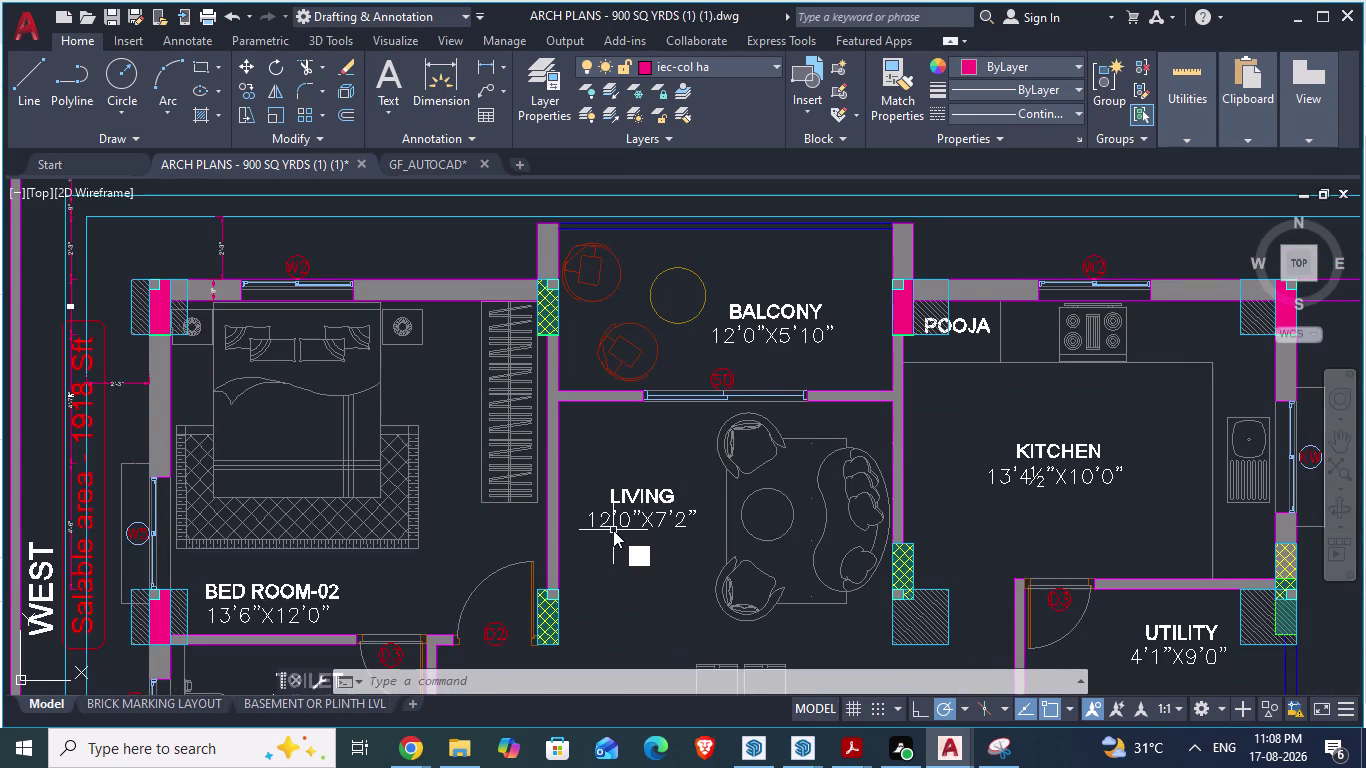
Start an aligned dimension with the DA alias.
text(a)
key(Return)
Measure the balcony wall as 0'-4 1/2" and cancel the dimension unplaced.
scroll(up, 3)
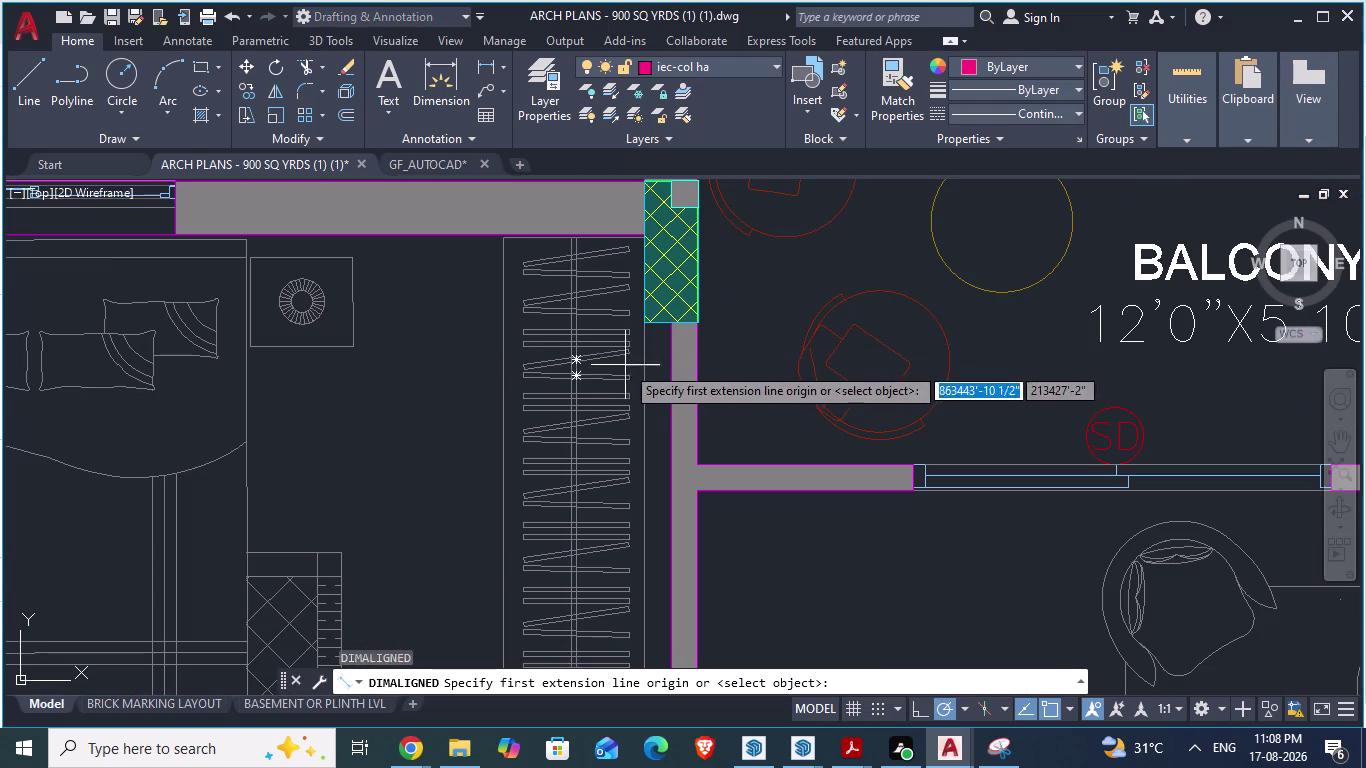
click(673, 382)
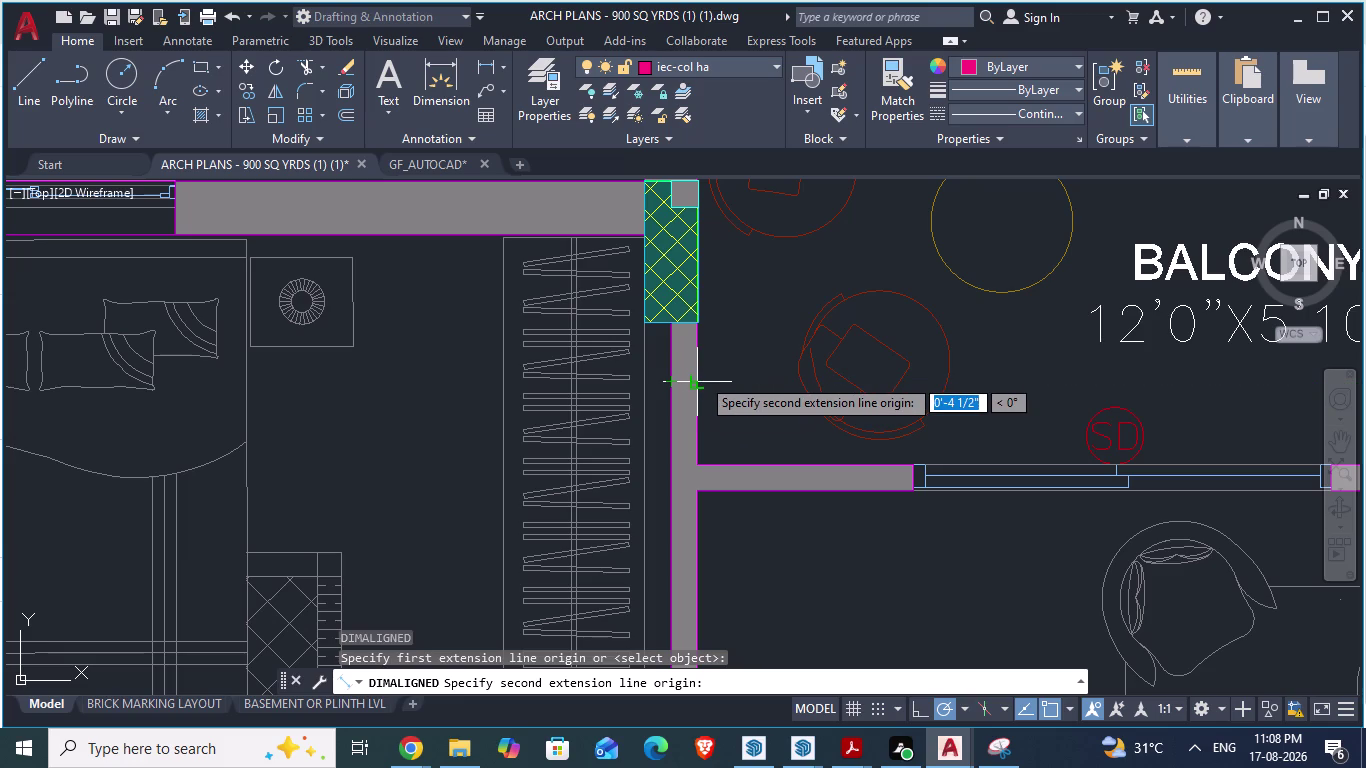
scroll(up, 3)
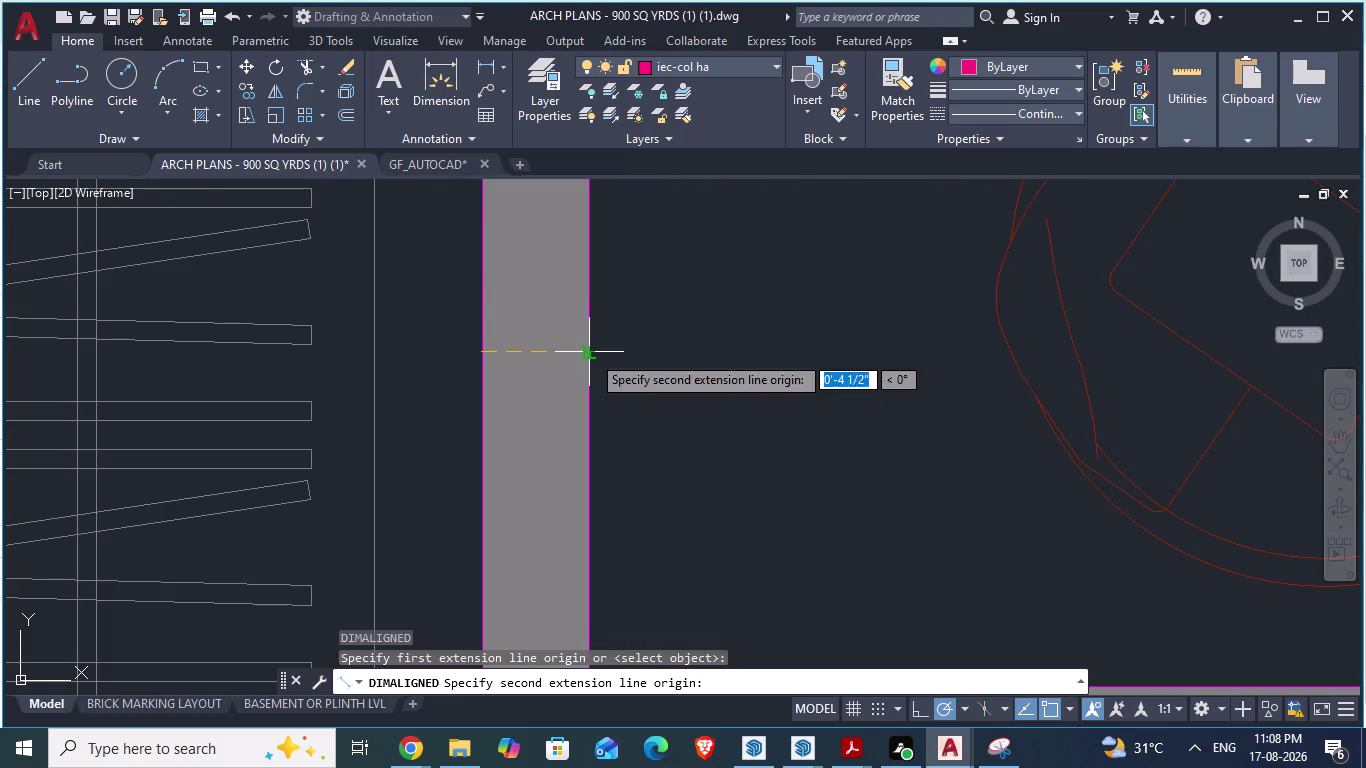
key(Escape)
Zoom out and switch to the GF_AUTOCAD drawing.
scroll(down, 3)
scroll(down, 3)
scroll(down, 3)
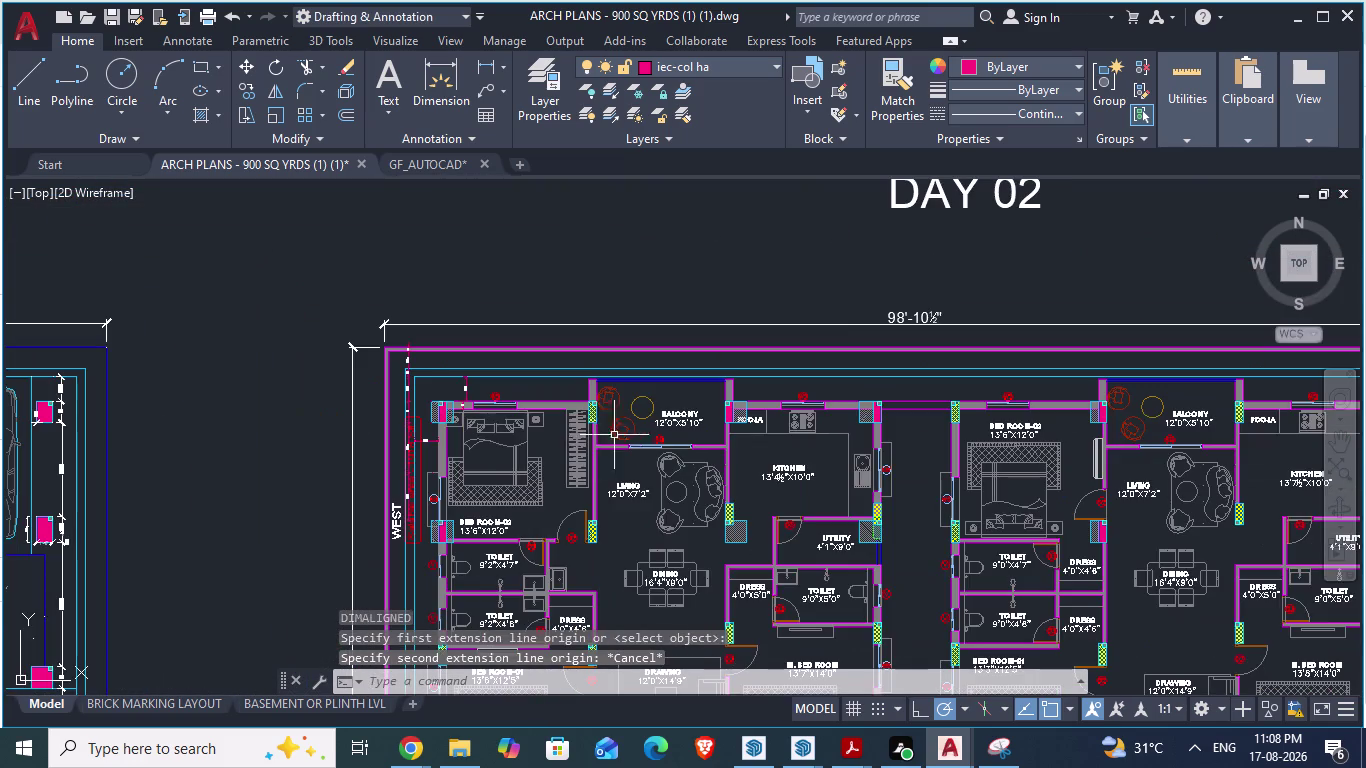
scroll(up, 3)
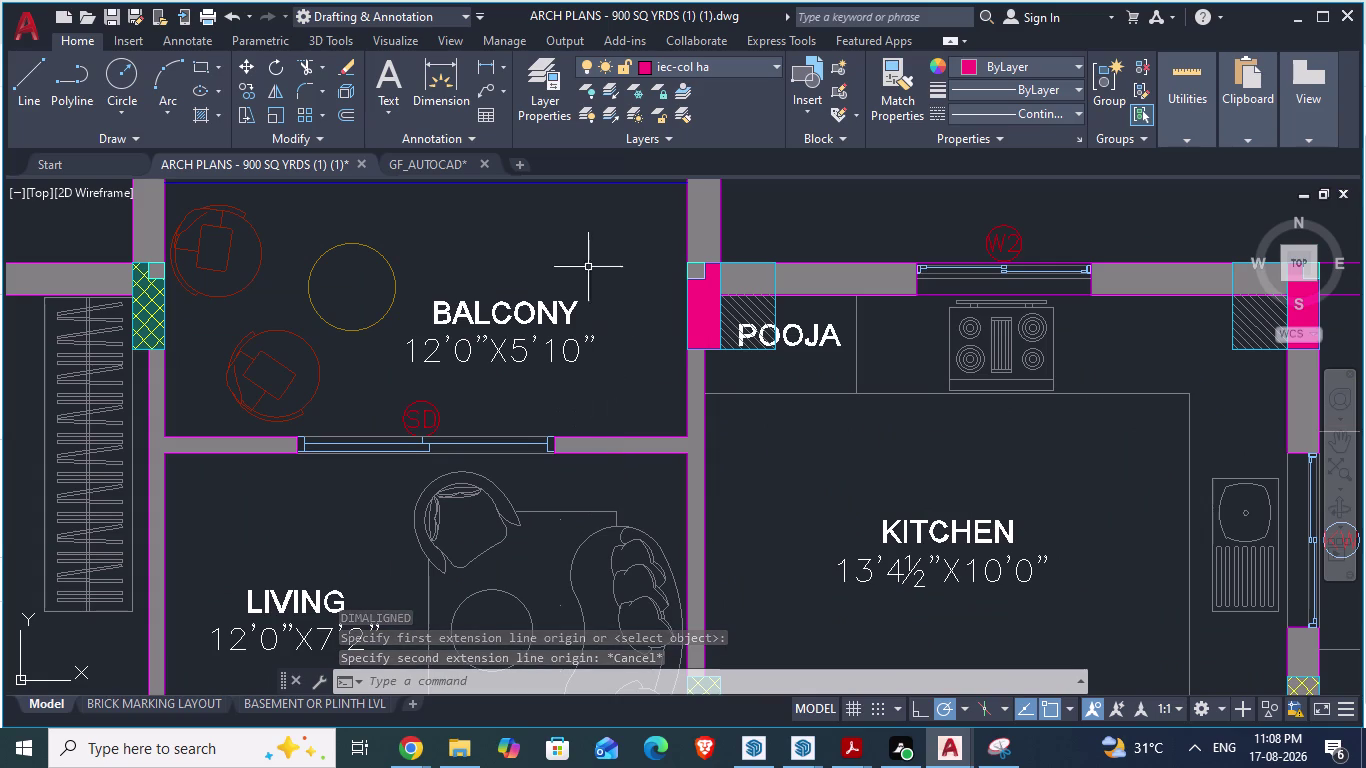
click(424, 160)
Bring up the GF_AUTOCAD drawing and zoom in on the columns.
click(427, 162)
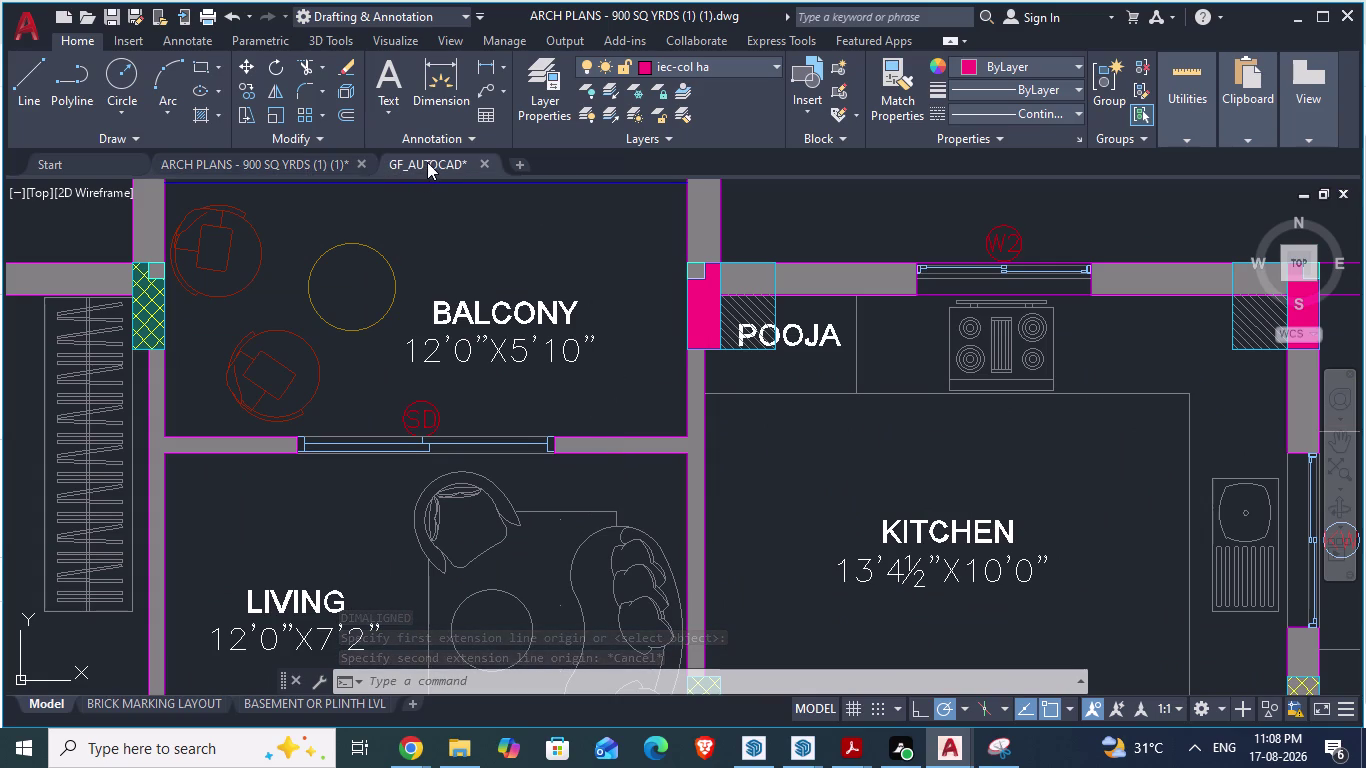
scroll(up, 3)
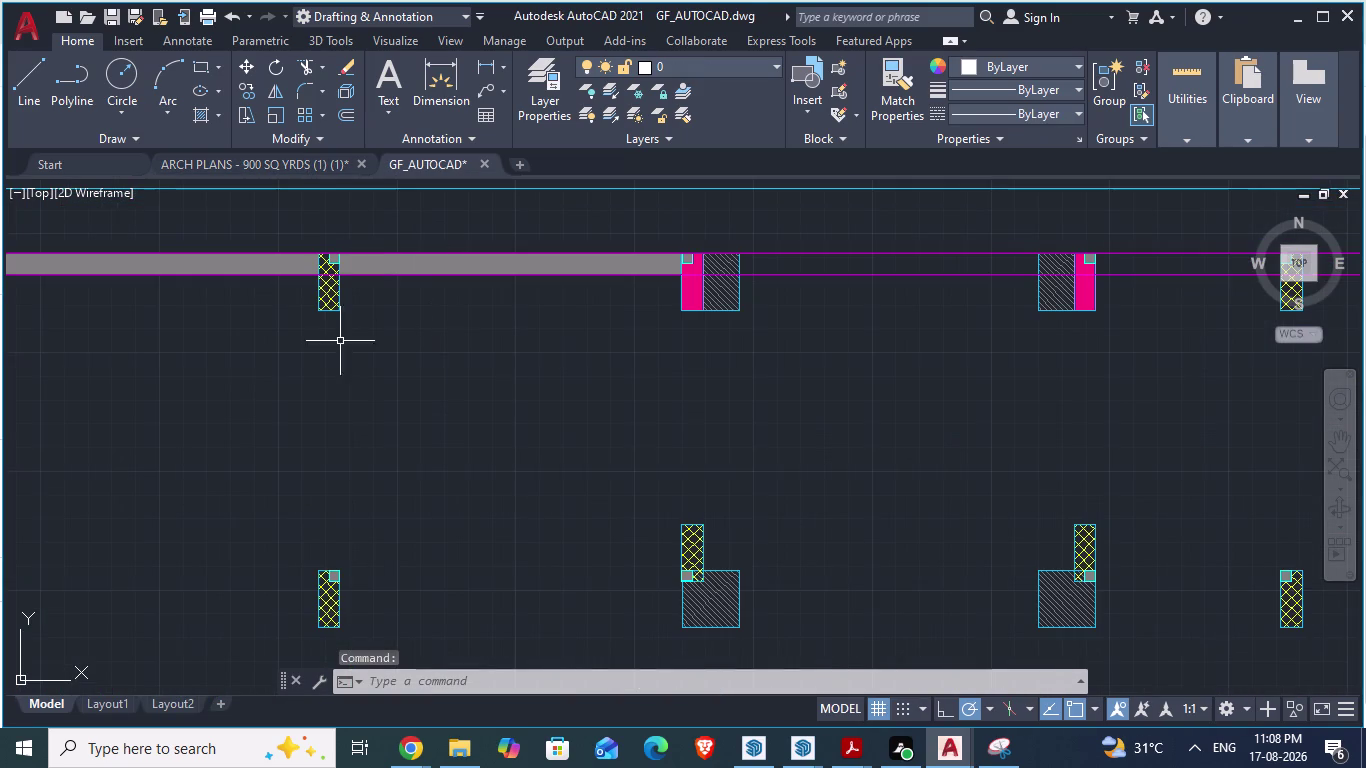
scroll(up, 3)
scroll(up, 3)
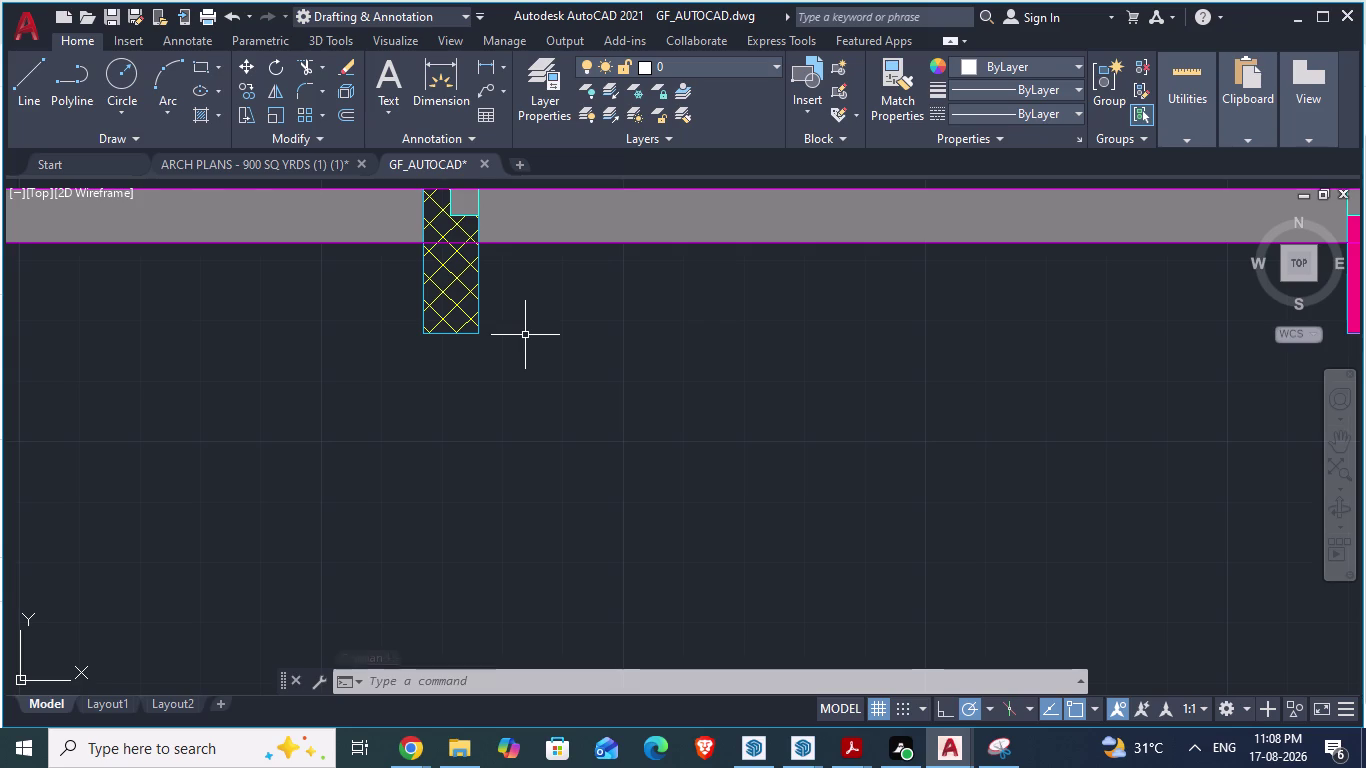
Draw vertical construction lines at a column edge and 4.5" from it.
text(xl)
key(Return)
key(v)
key(Return)
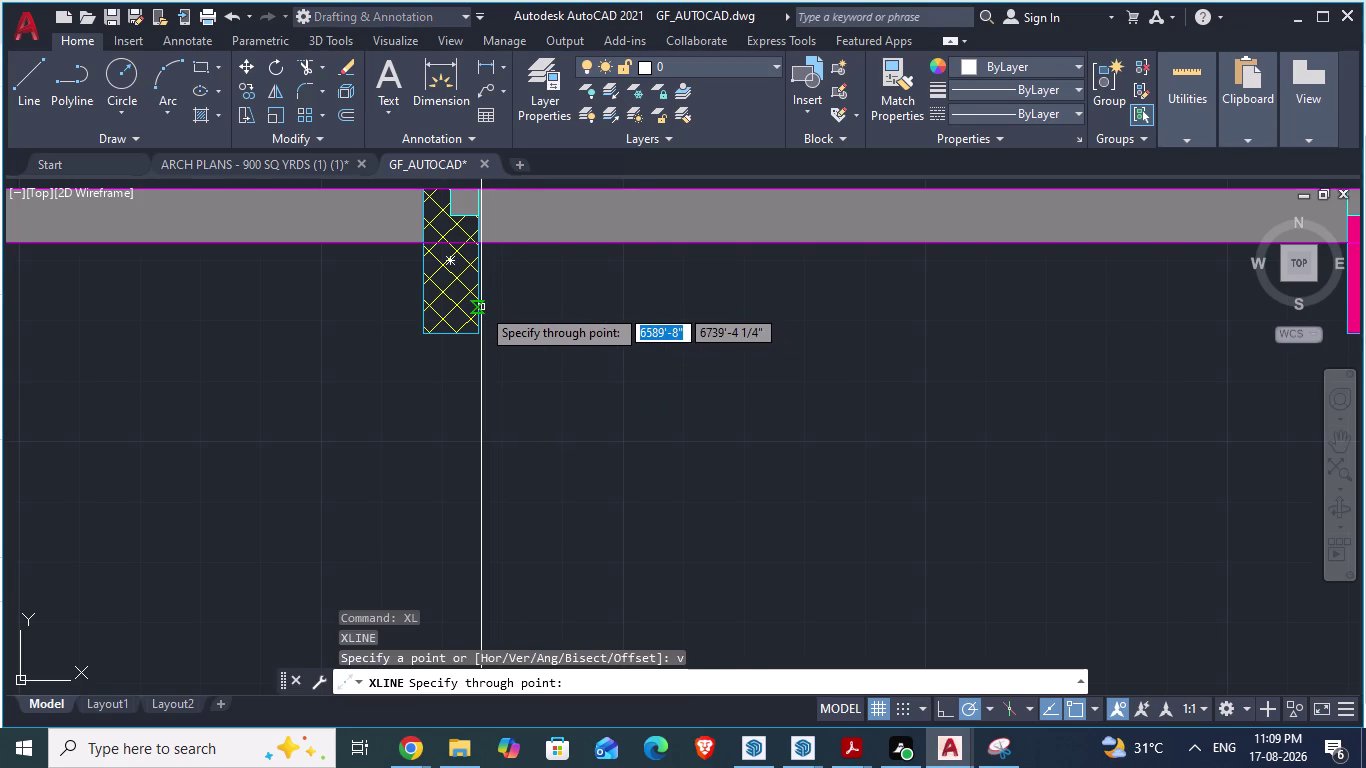
scroll(up, 3)
click(476, 362)
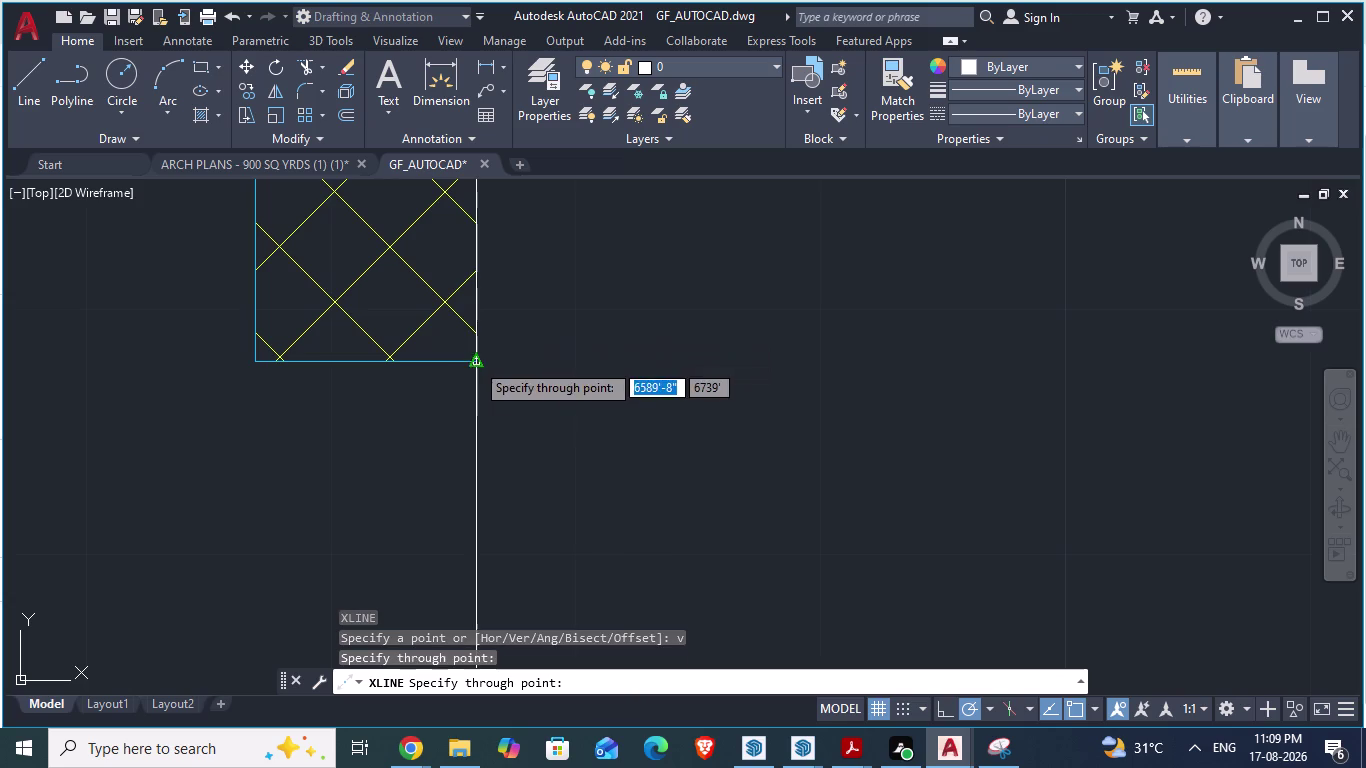
scroll(down, 3)
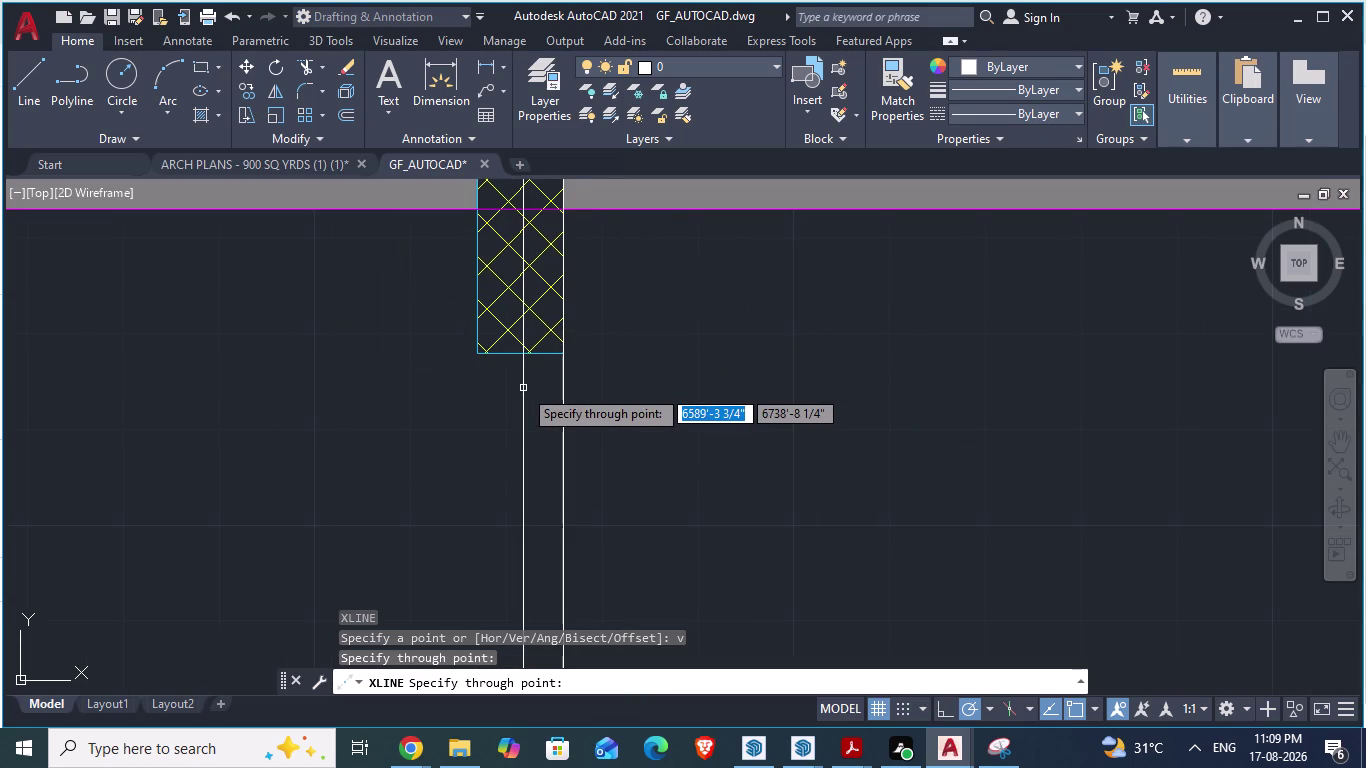
text(4)
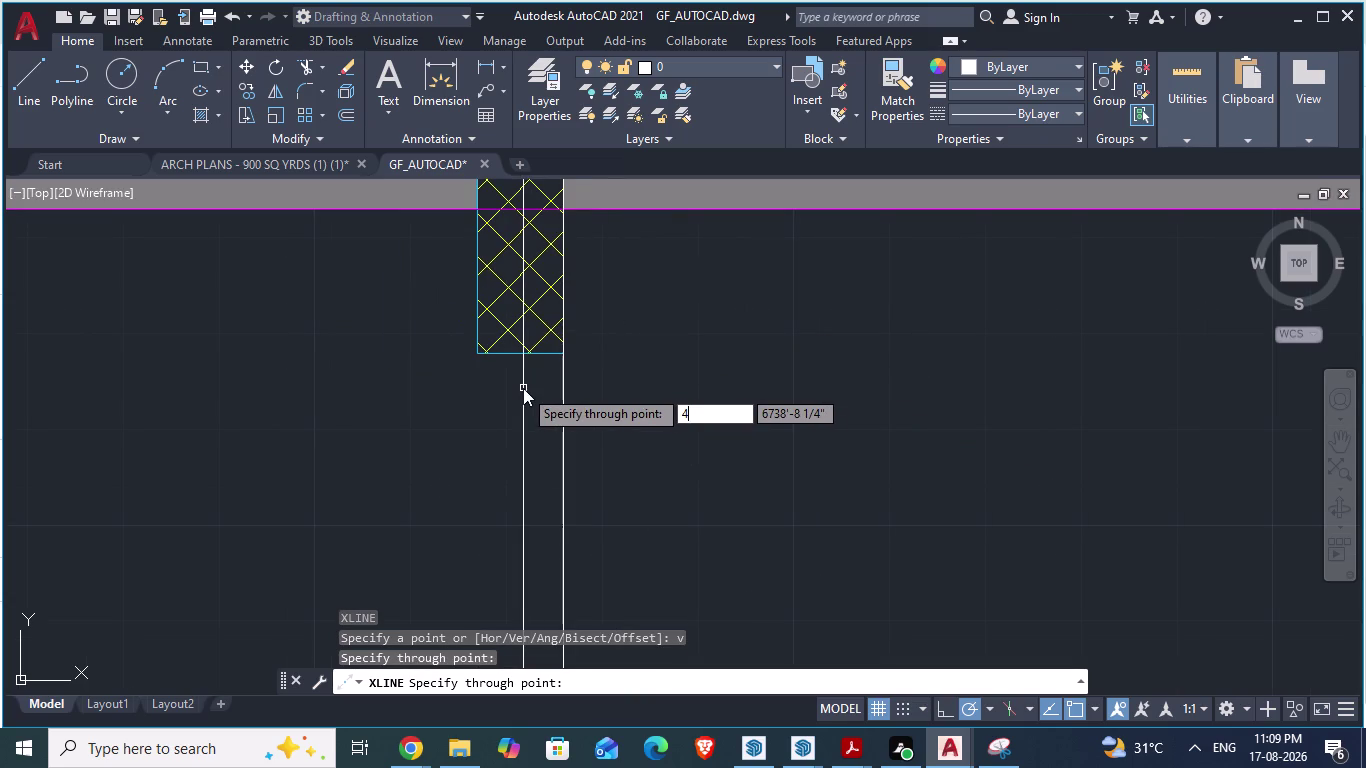
text(.5")
key(Return)
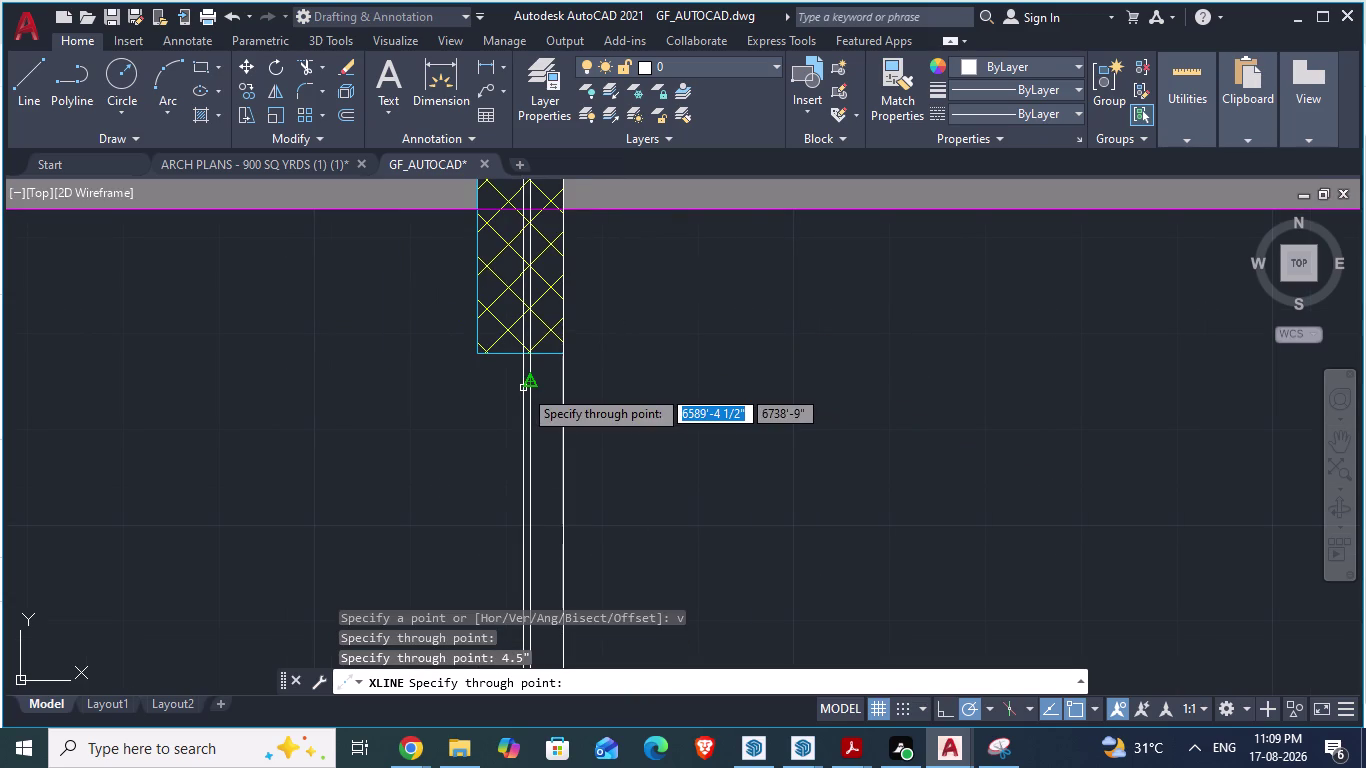
Add vertical lines at the next column edges, one offset 4.5".
scroll(down, 3)
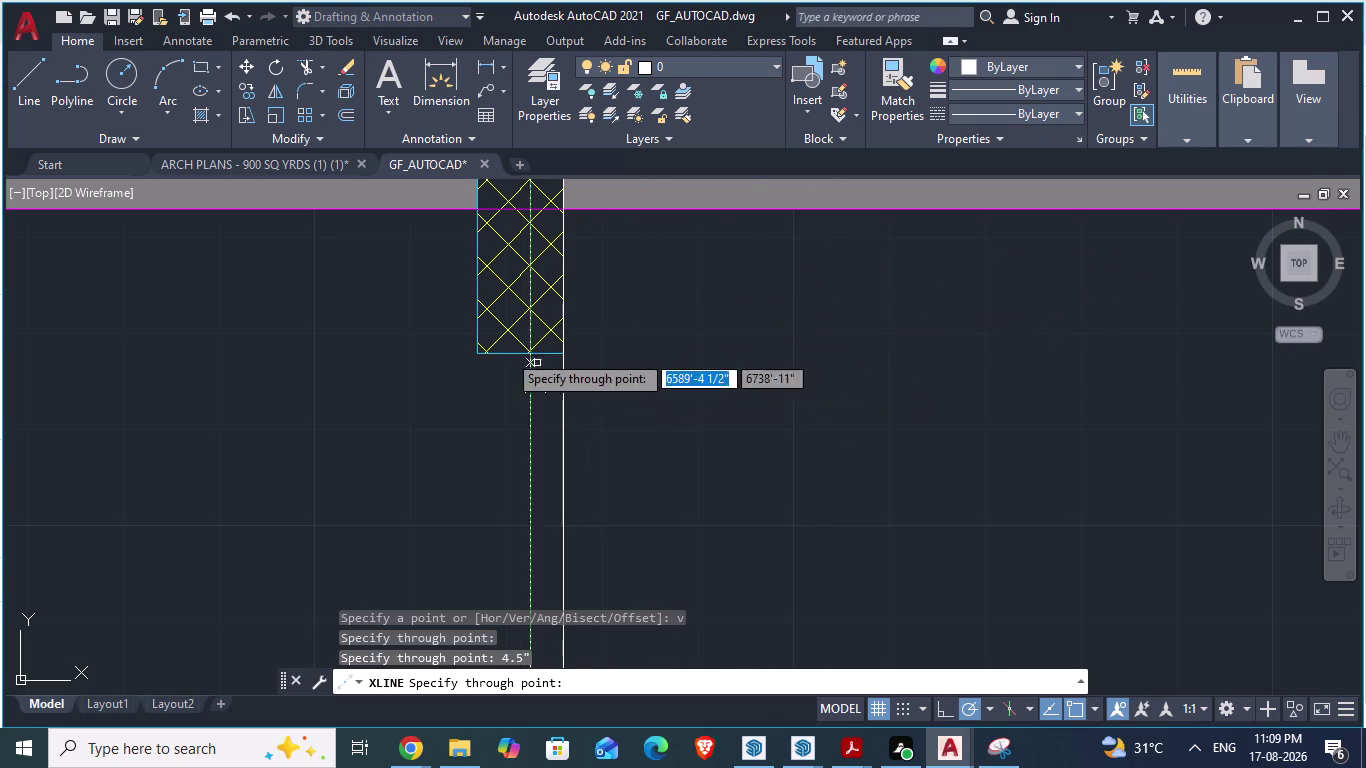
scroll(down, 3)
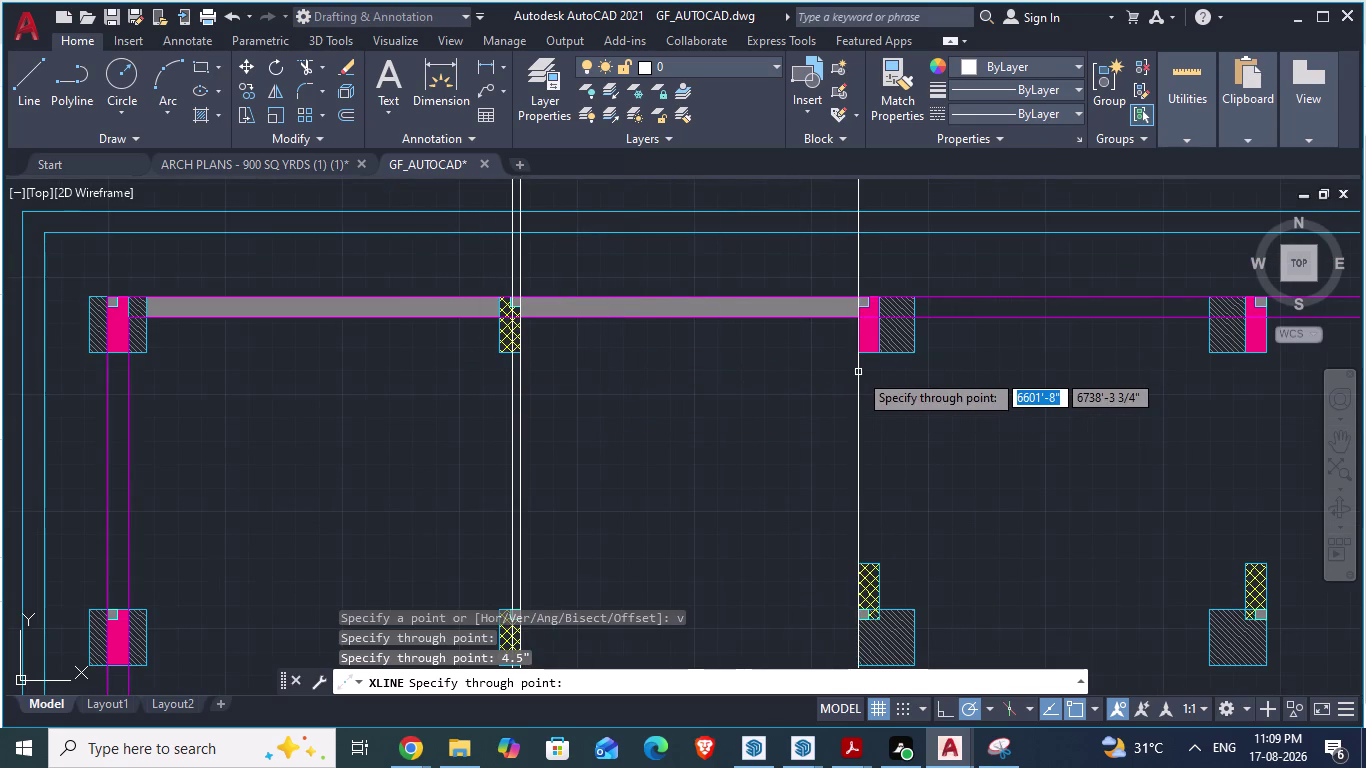
scroll(up, 3)
click(847, 287)
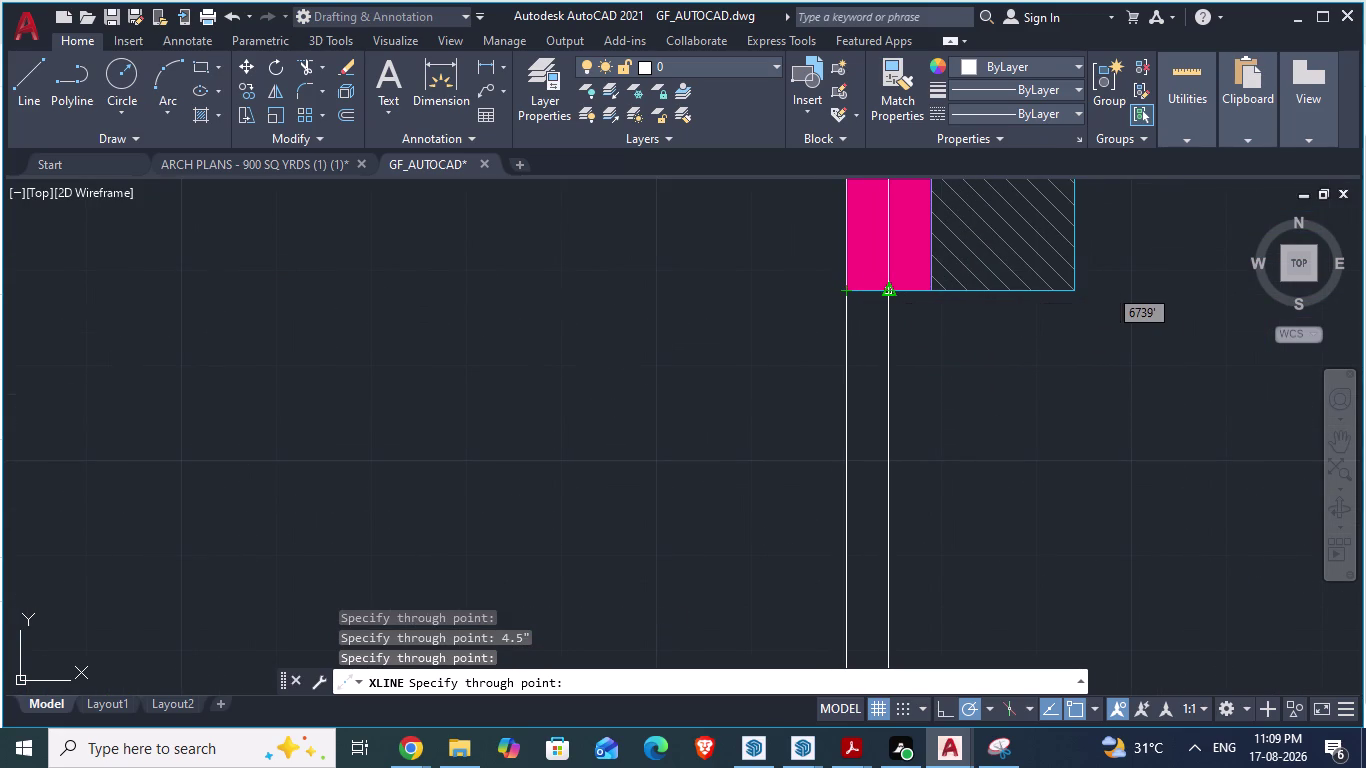
text(4.5")
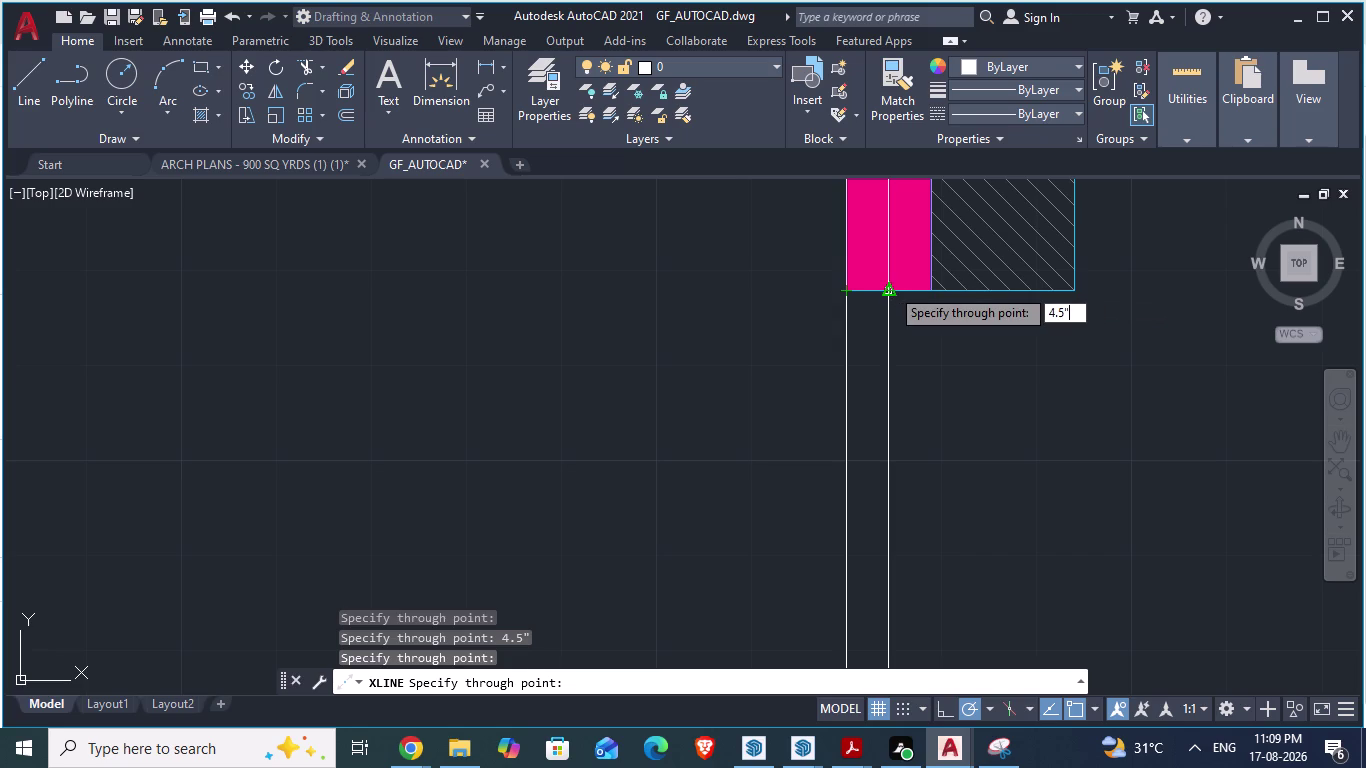
key(Return)
click(890, 287)
Finish the construction lines and switch to the architectural plan.
scroll(down, 3)
scroll(down, 3)
scroll(down, 3)
scroll(up, 3)
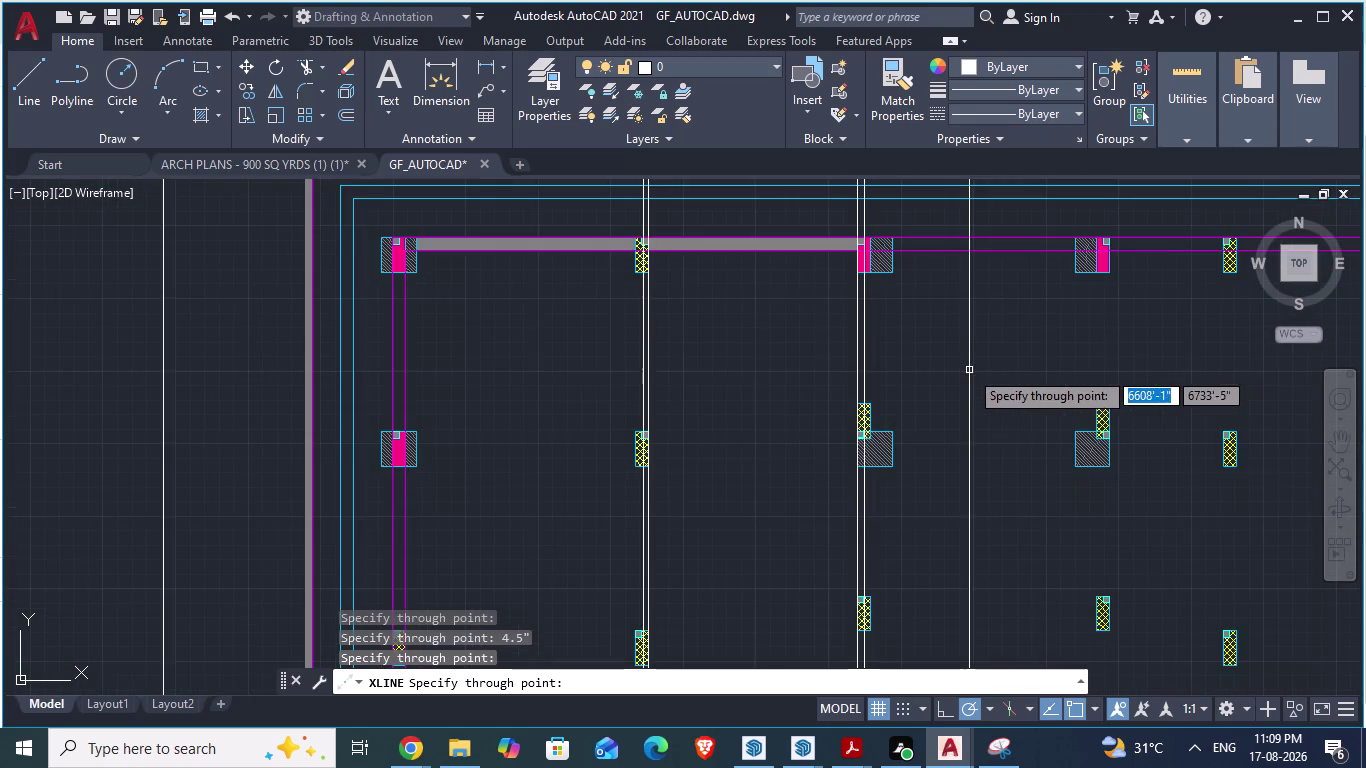
key(space)
scroll(up, 3)
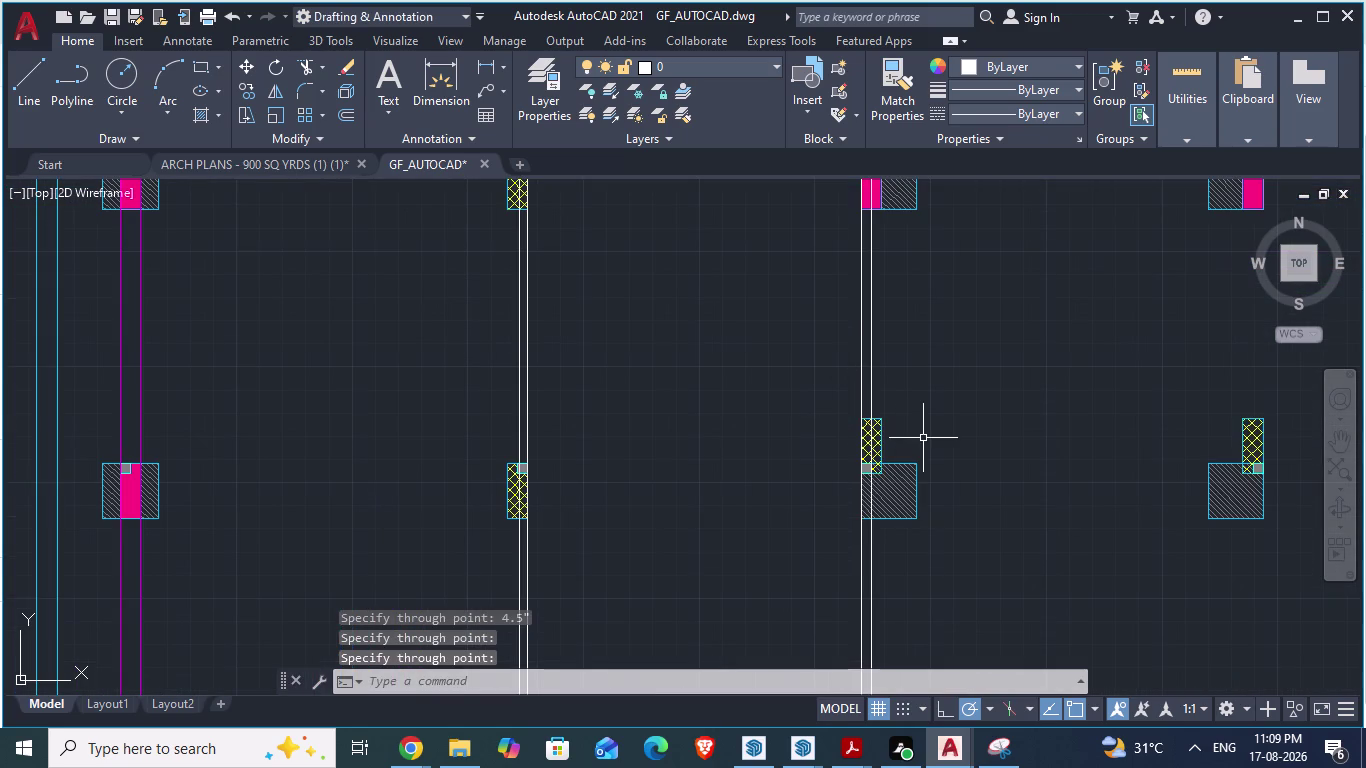
click(336, 160)
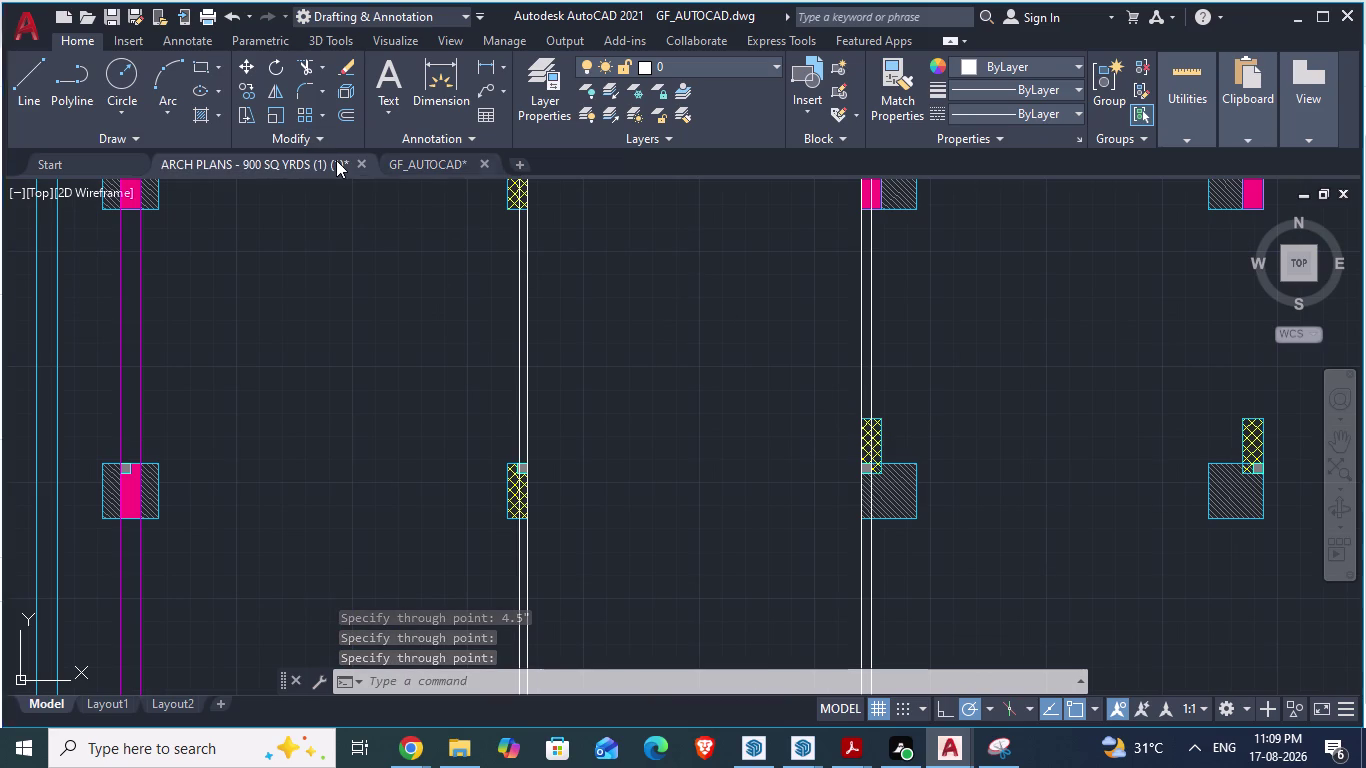
click(460, 168)
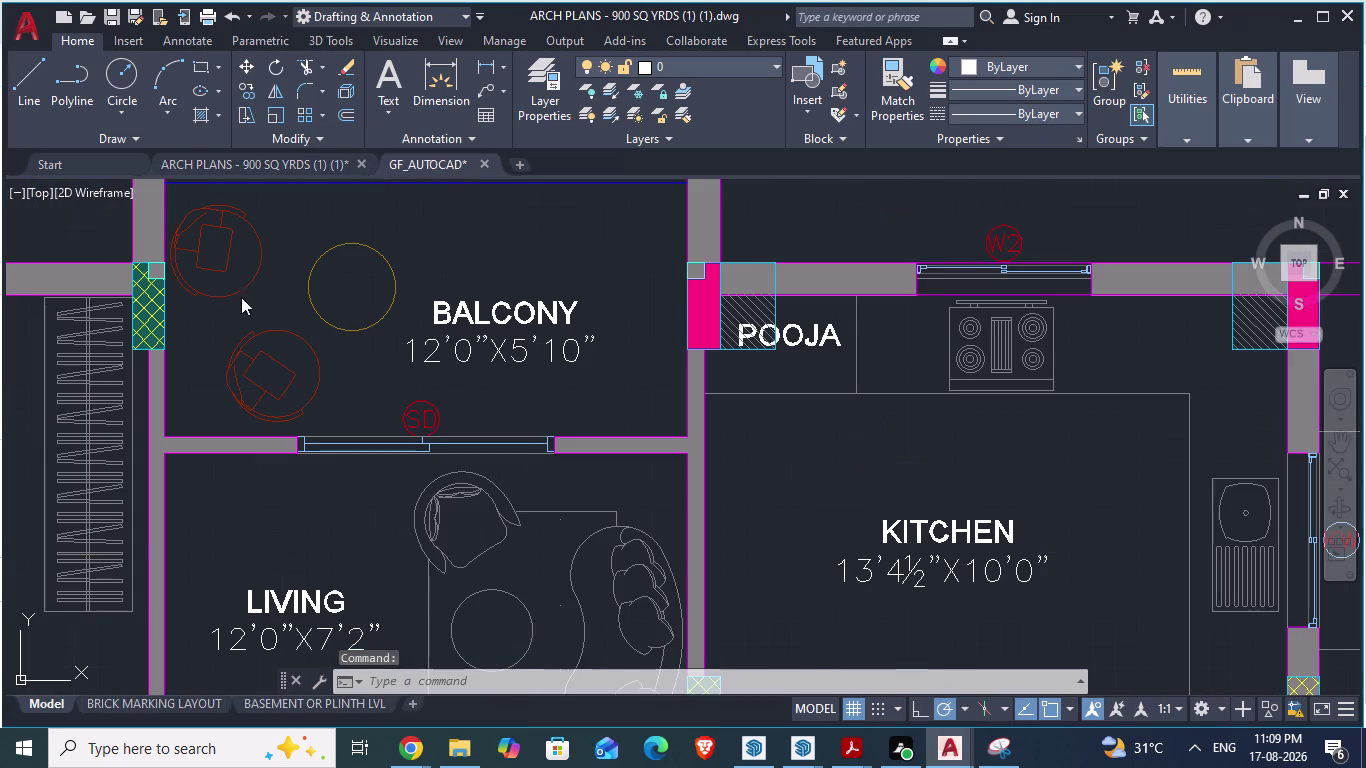
Switch to ARCH PLANS and zoom into the kitchen and bedroom area.
scroll(down, 3)
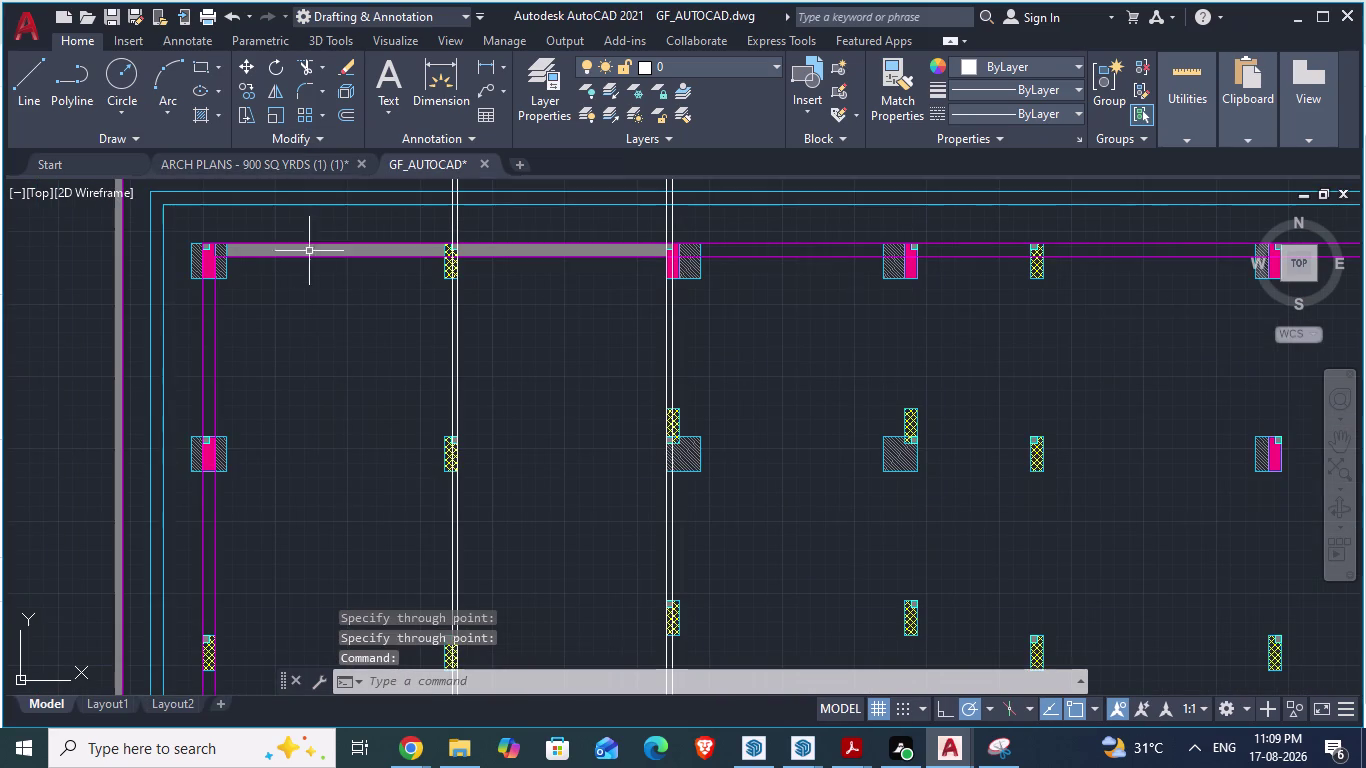
click(287, 169)
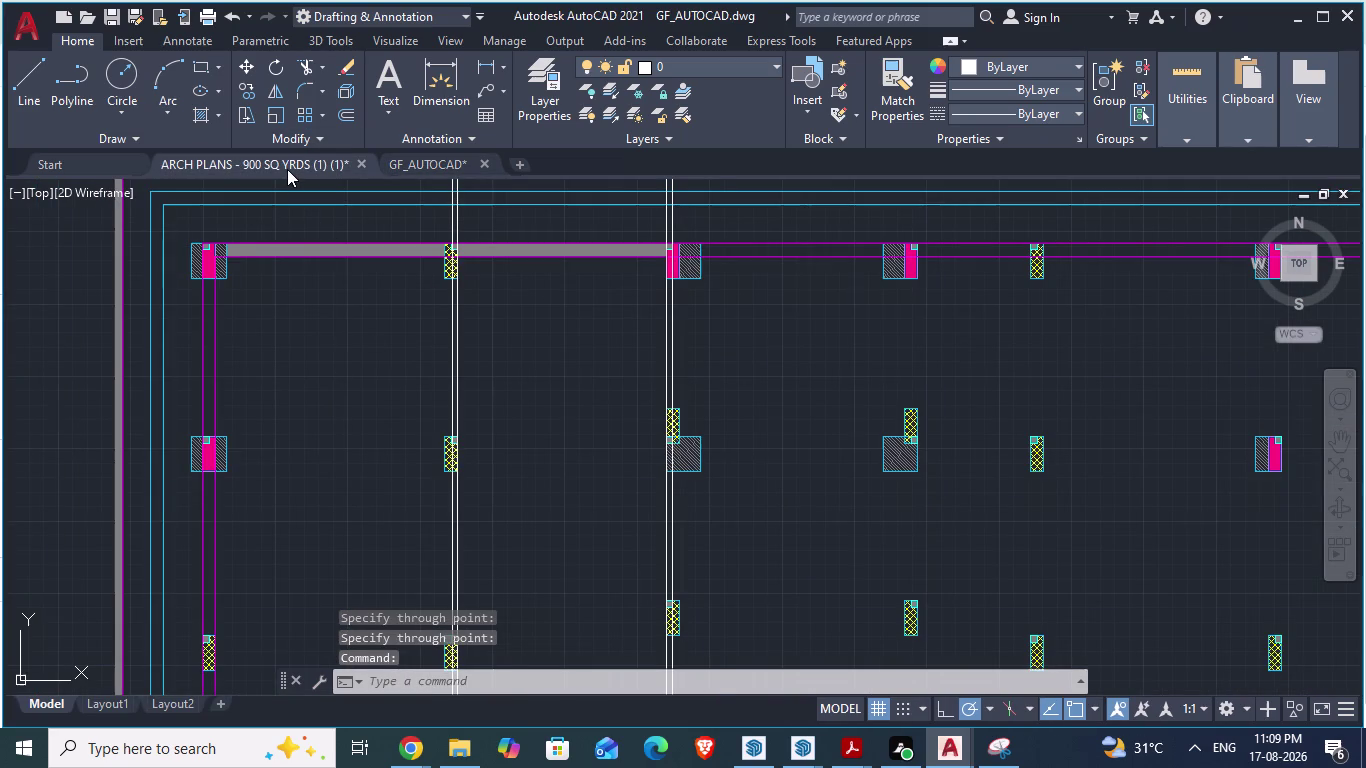
scroll(down, 3)
scroll(down, 3)
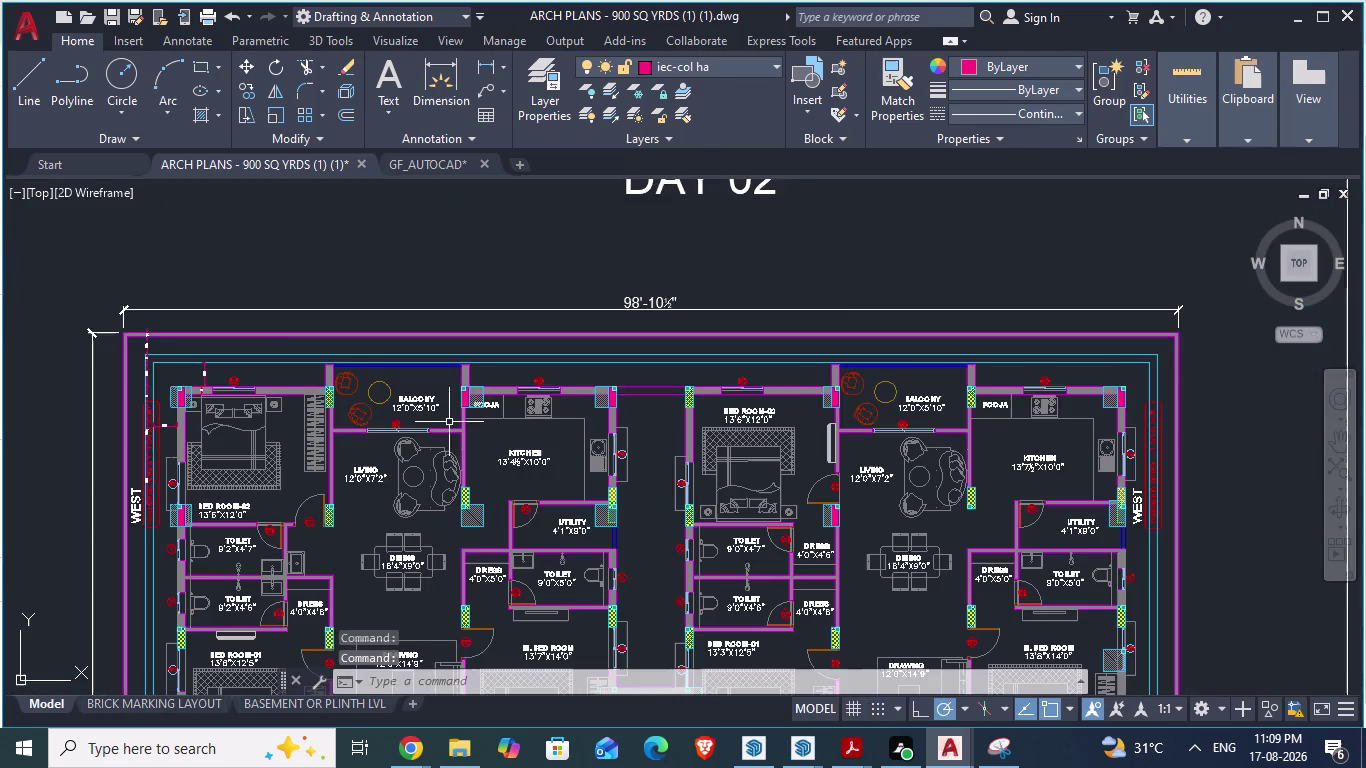
scroll(down, 3)
scroll(up, 3)
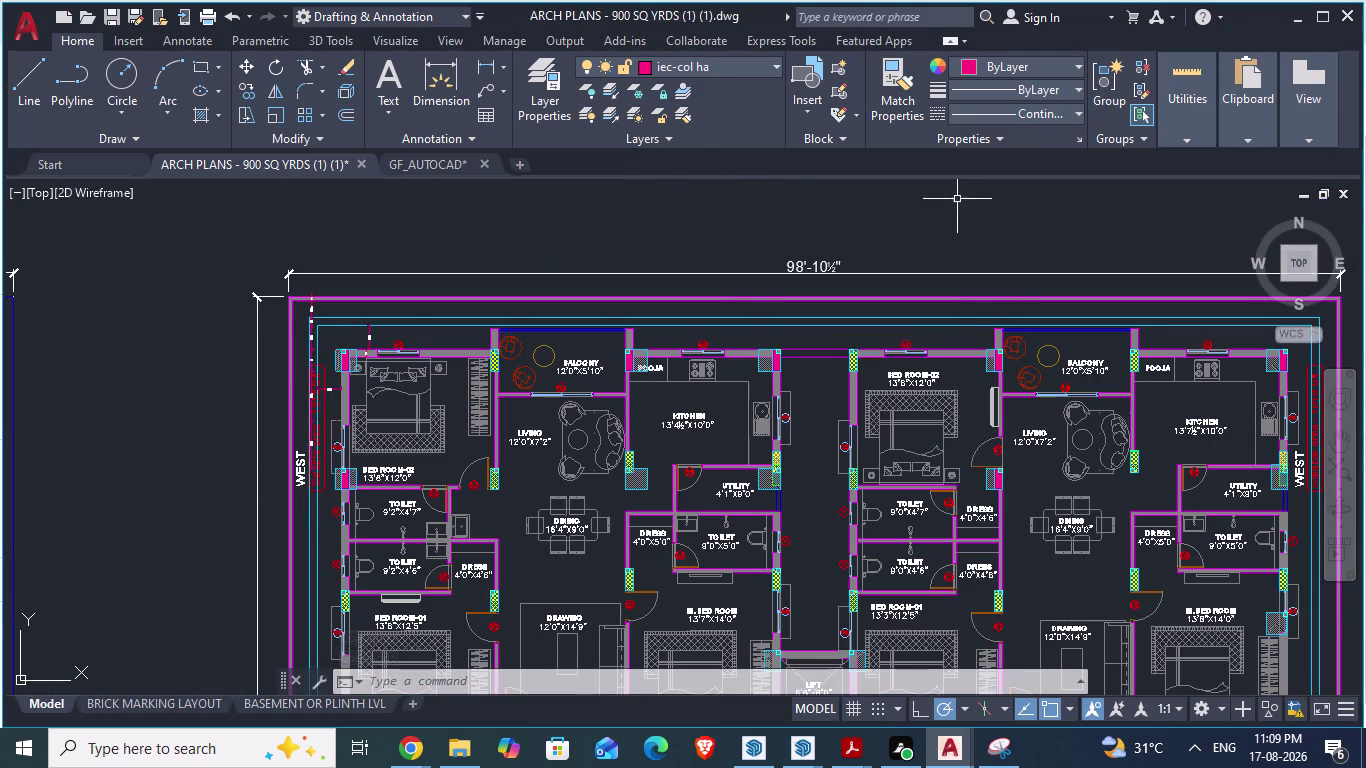
scroll(up, 3)
scroll(down, 3)
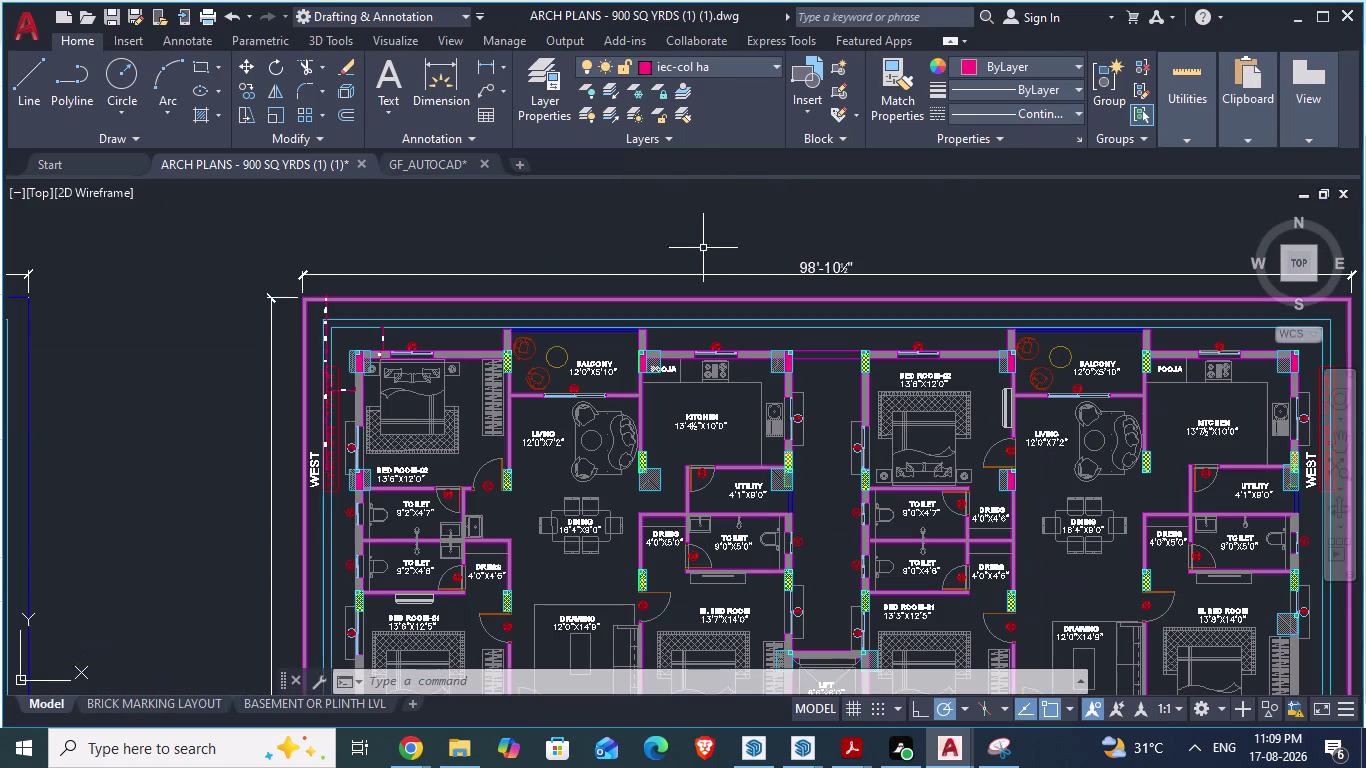
scroll(up, 3)
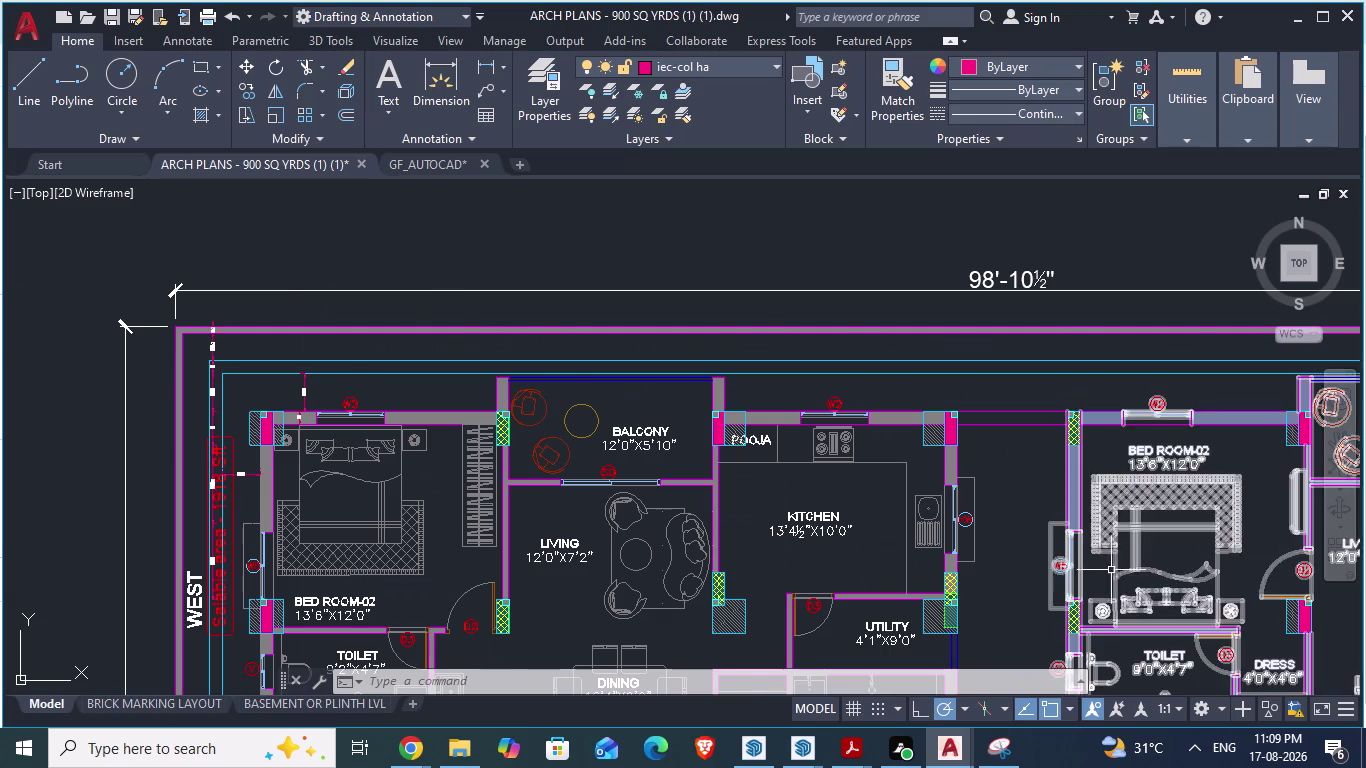
Continue inspecting the column positions, then return to GF_AUTOCAD.
scroll(up, 3)
scroll(up, 3)
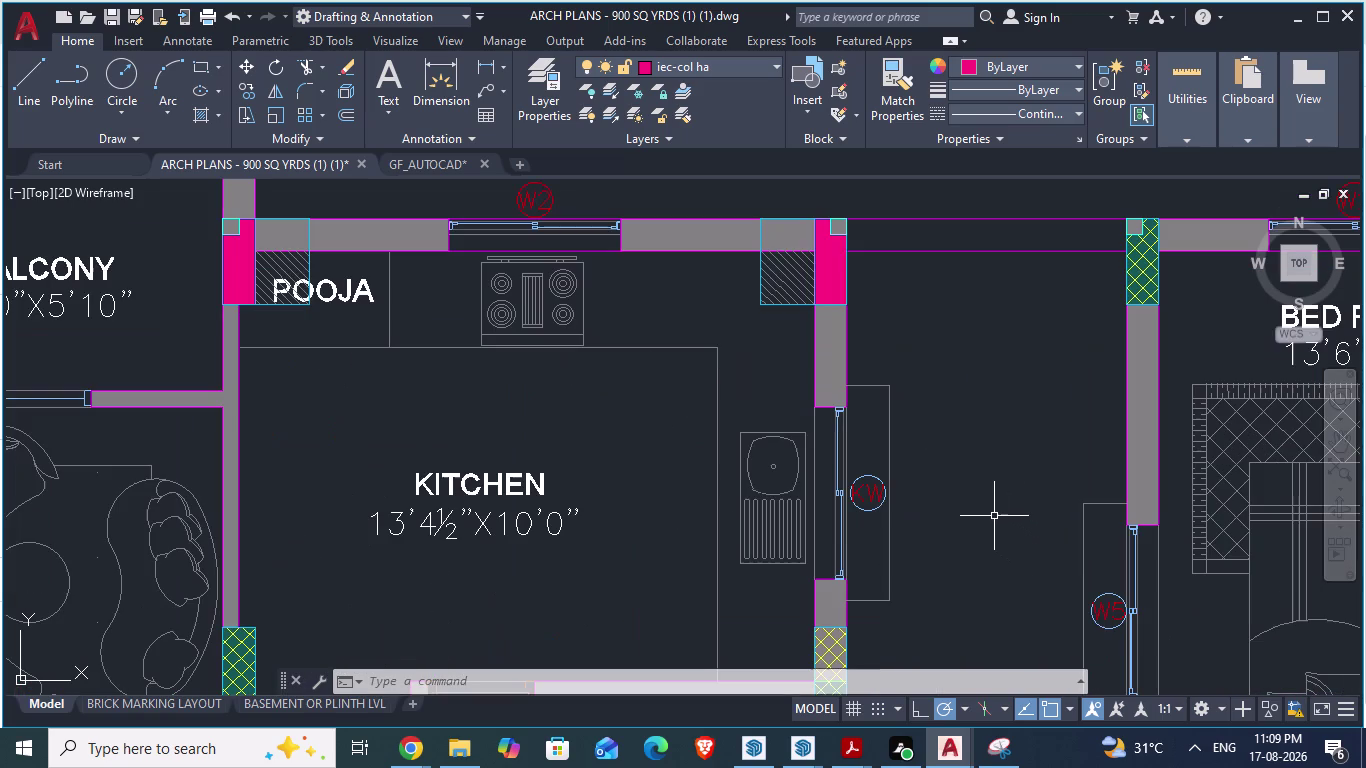
scroll(down, 3)
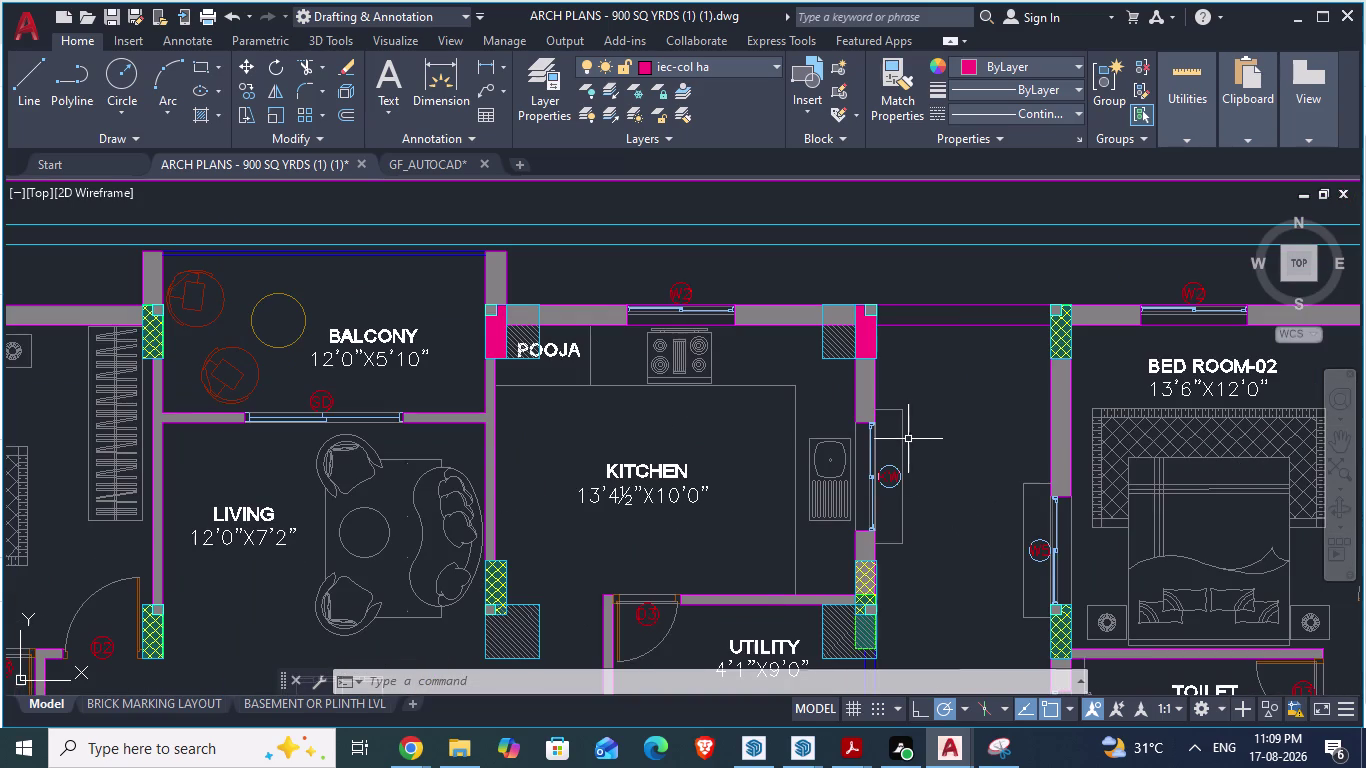
scroll(down, 3)
scroll(up, 3)
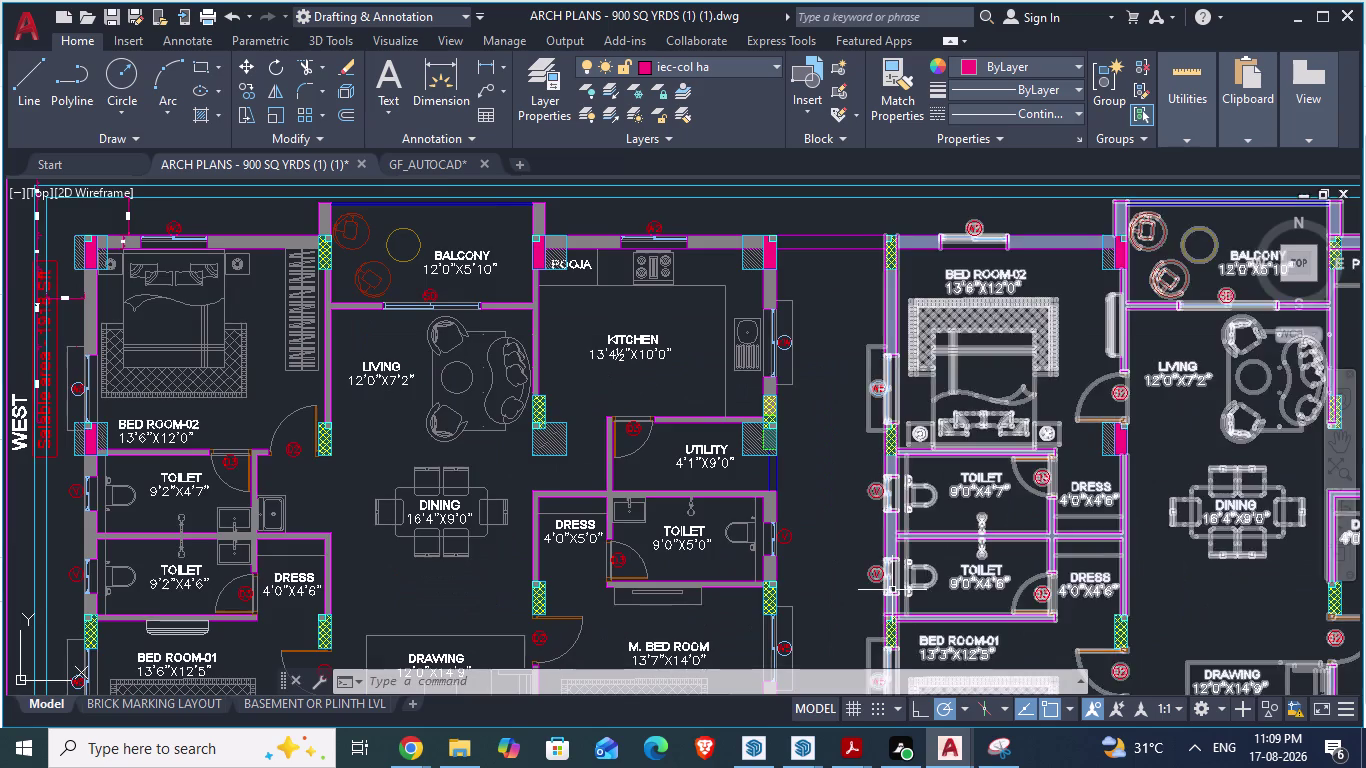
scroll(up, 3)
scroll(down, 3)
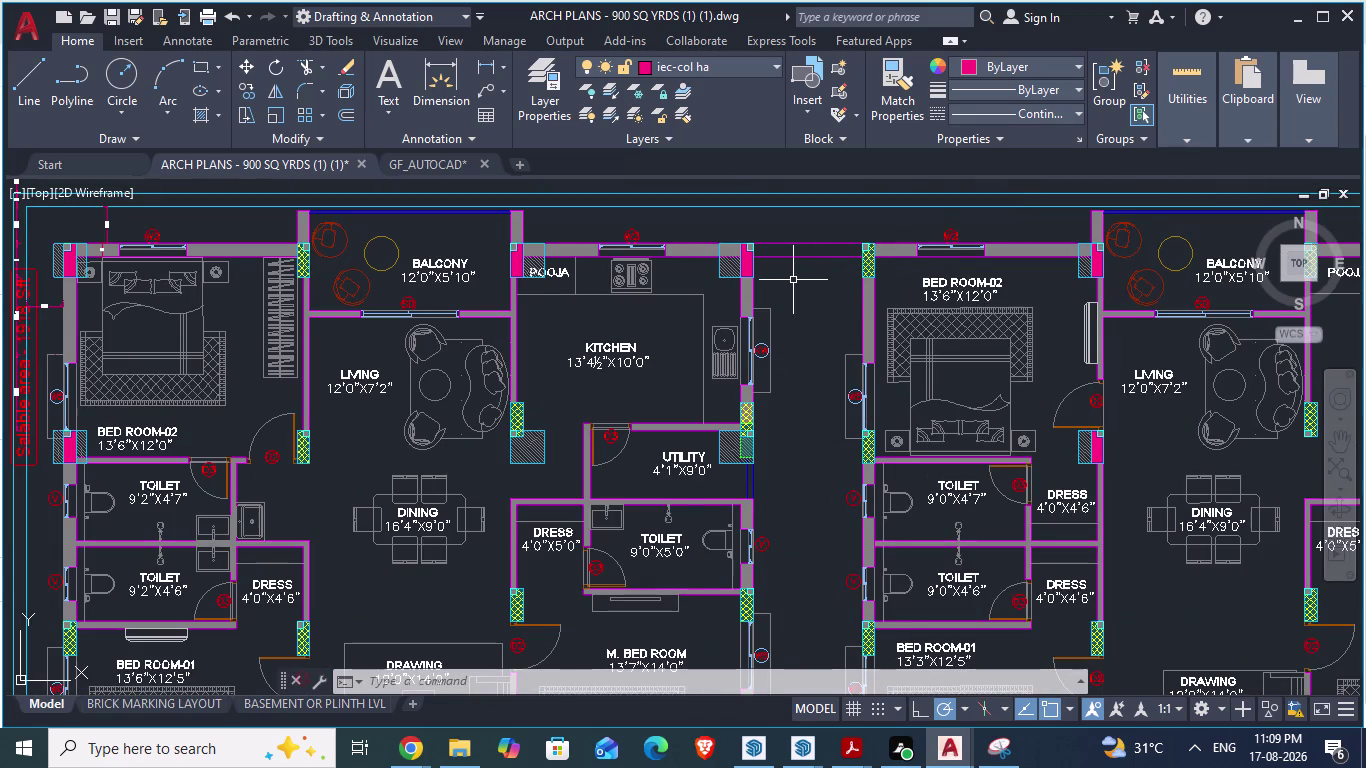
scroll(up, 3)
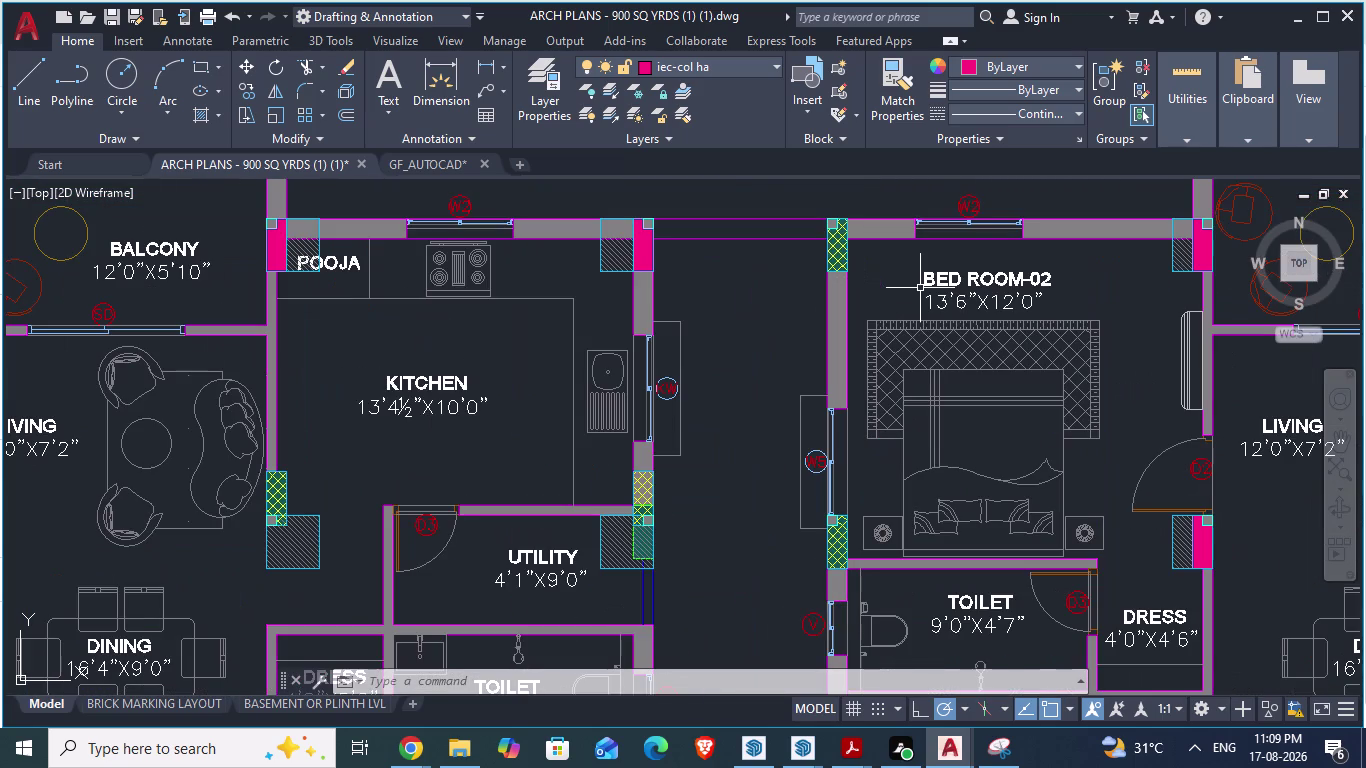
click(429, 164)
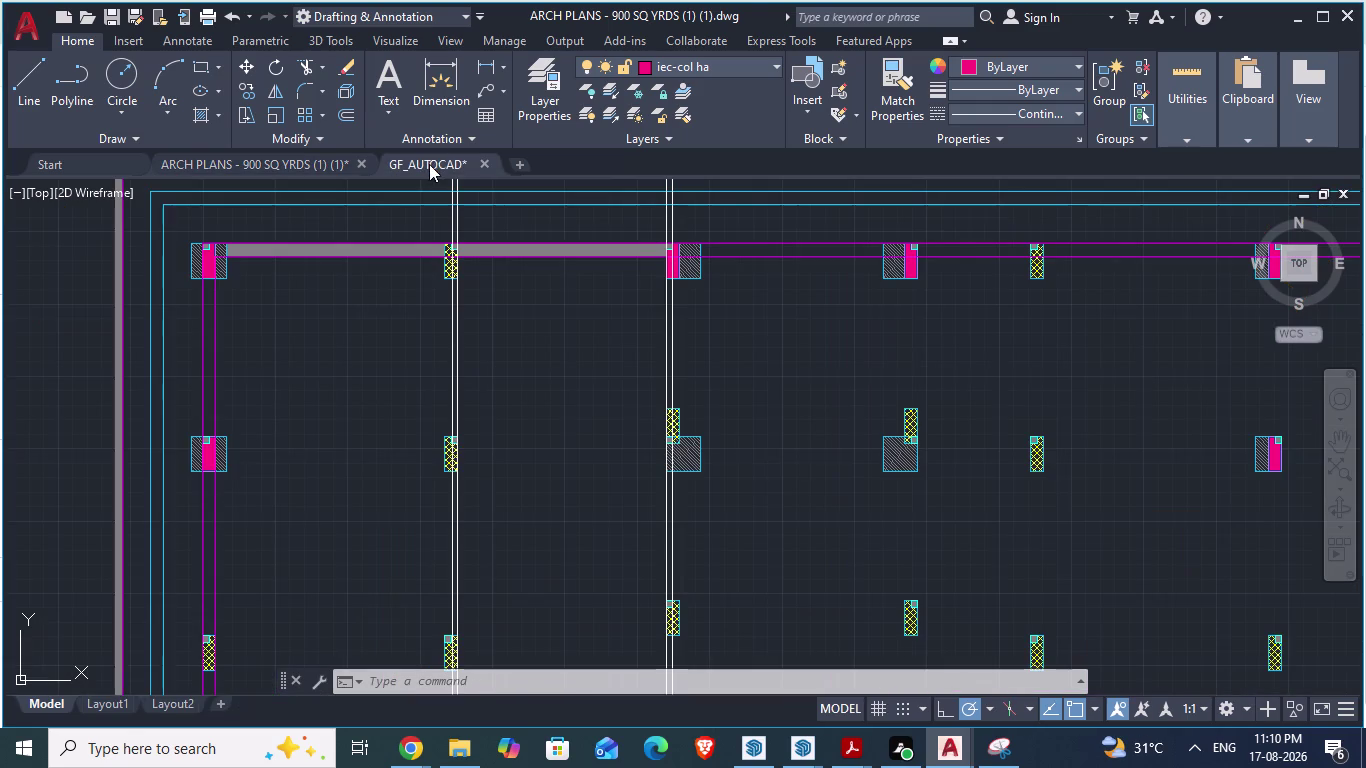
Draw vertical construction lines along both edges of the pink column.
scroll(up, 3)
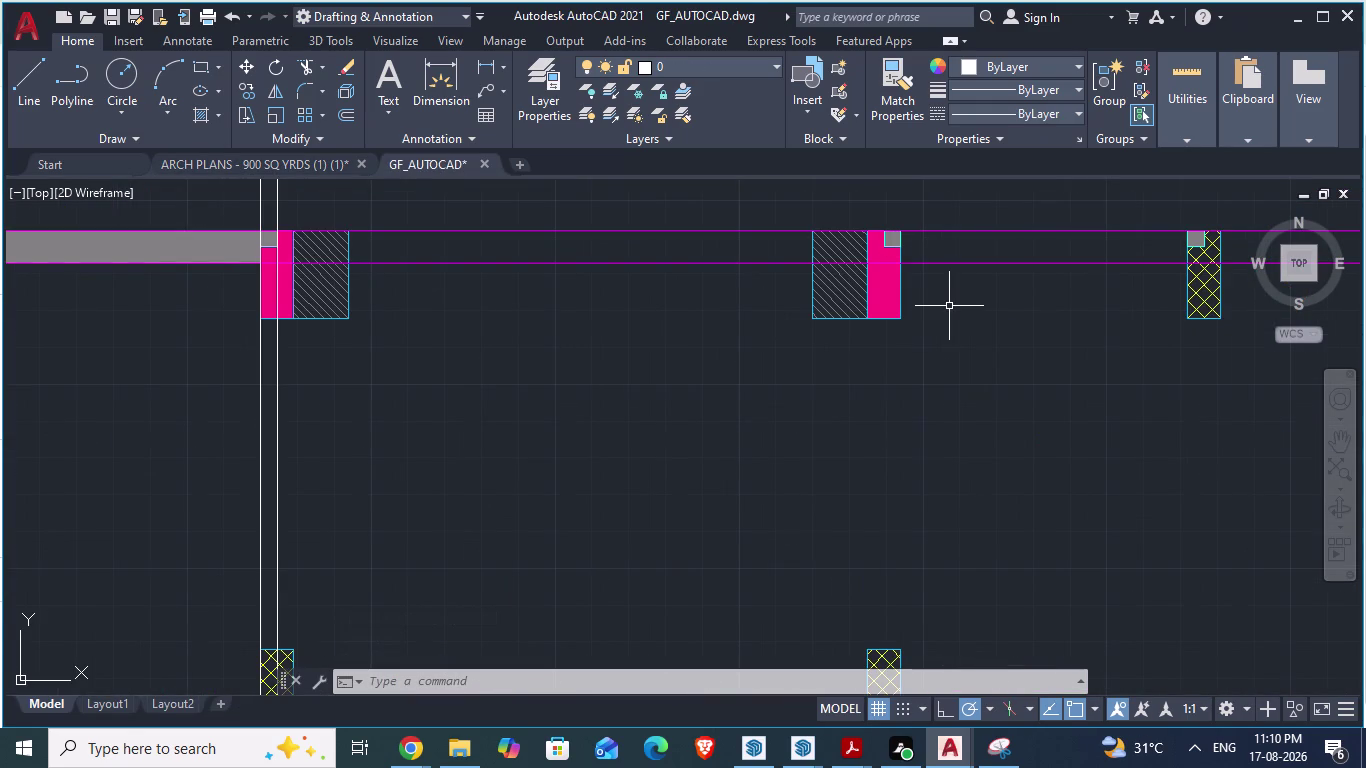
text(x)
text(l)
key(Return)
key(v)
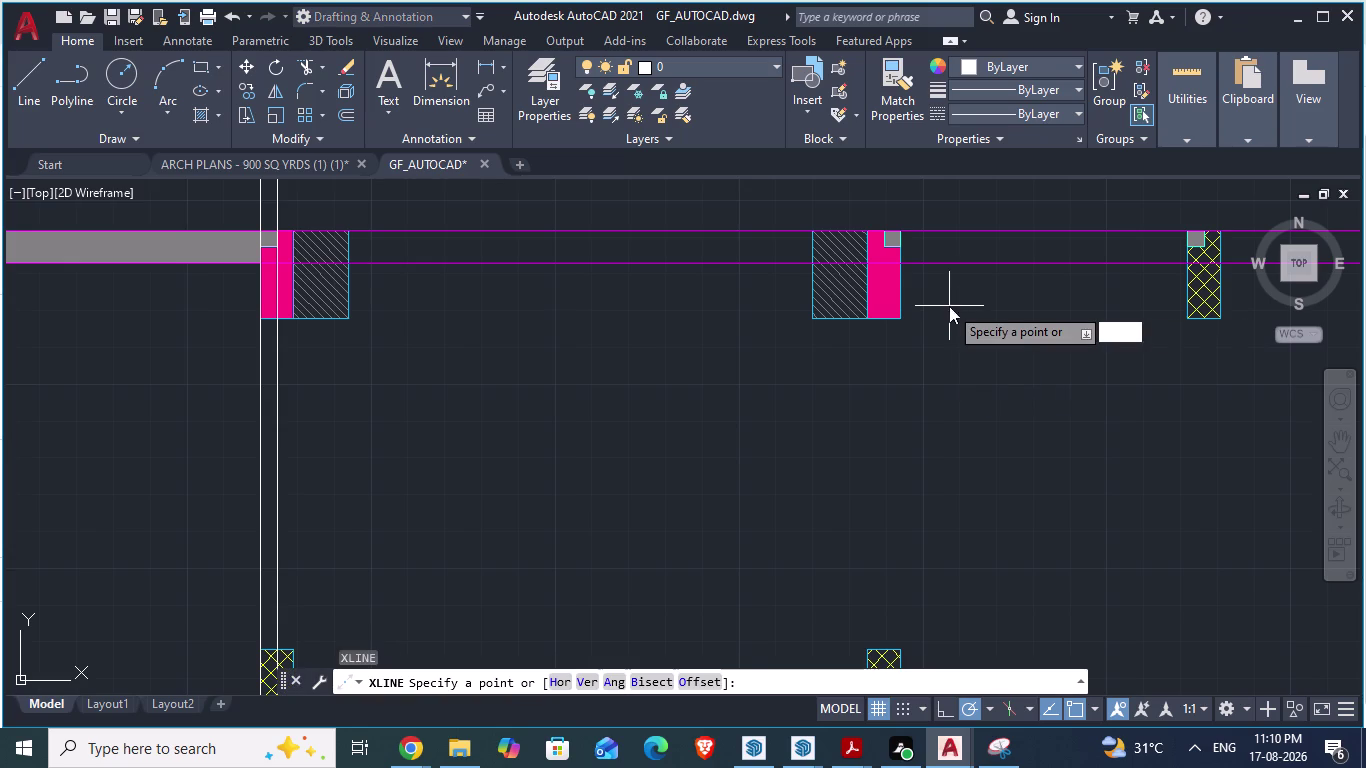
key(Return)
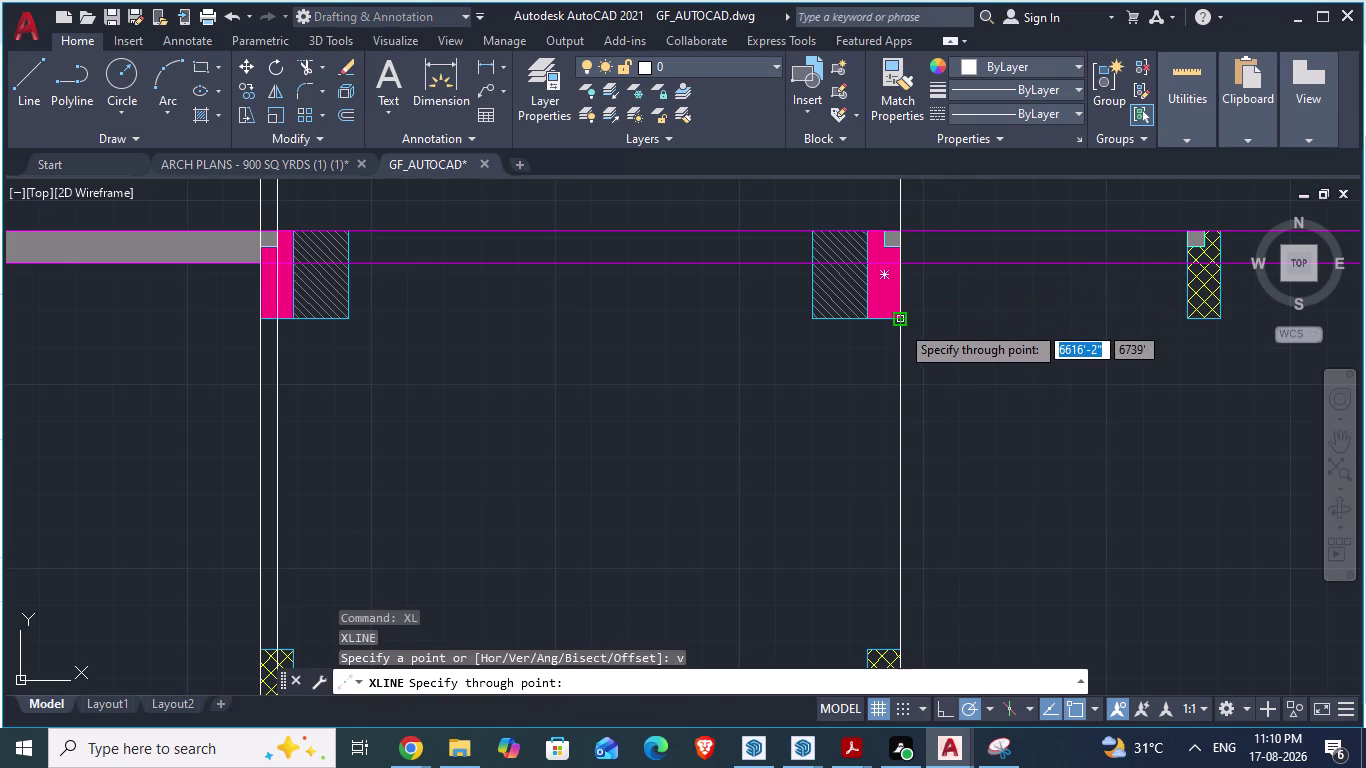
click(900, 325)
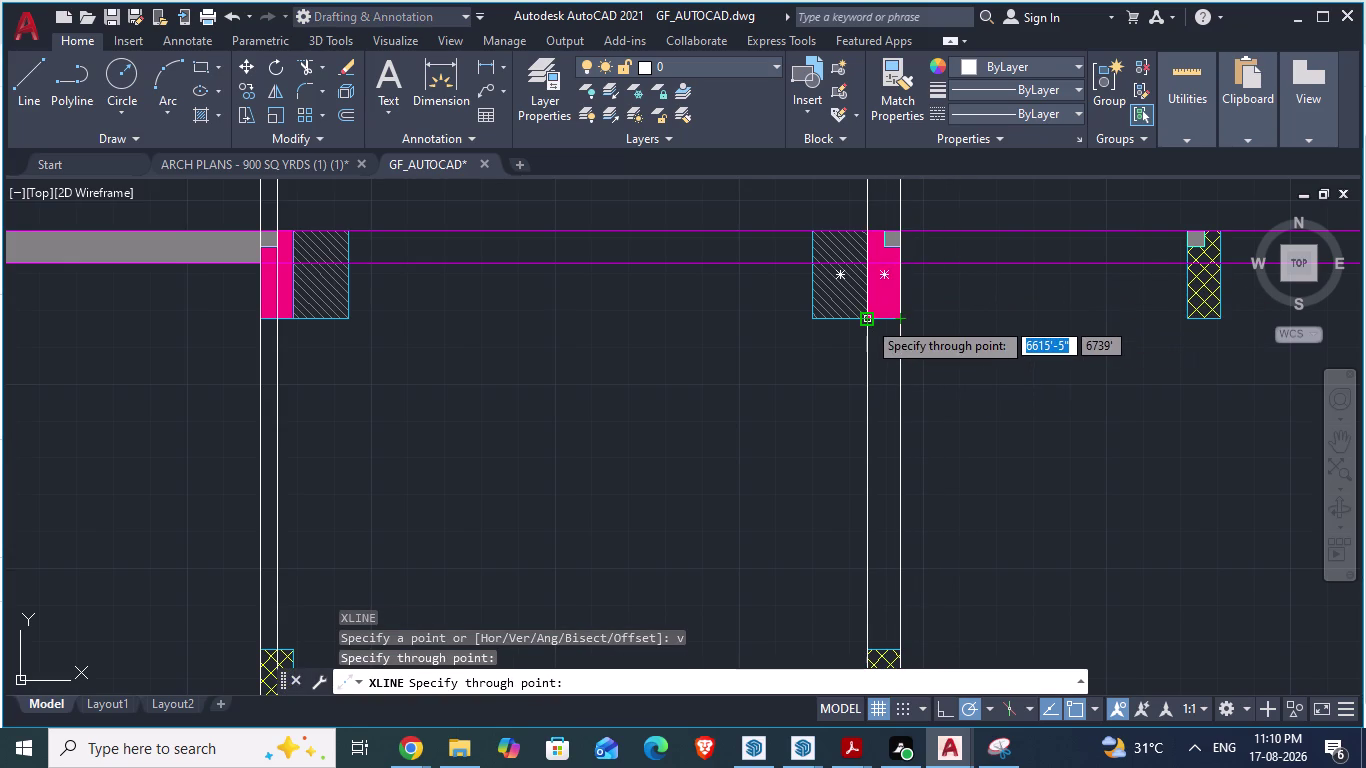
click(867, 320)
Add vertical construction lines along both edges of the cross-hatched column.
scroll(down, 3)
scroll(up, 3)
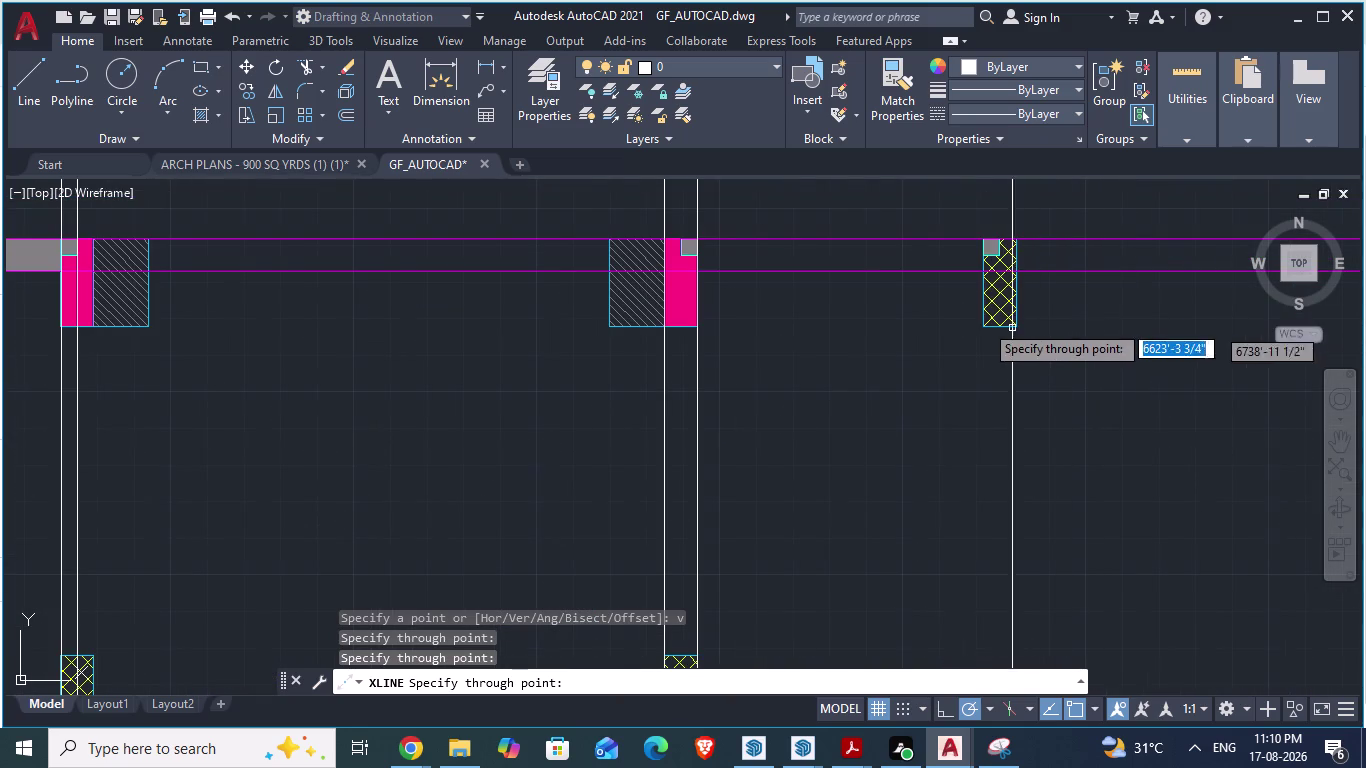
click(985, 323)
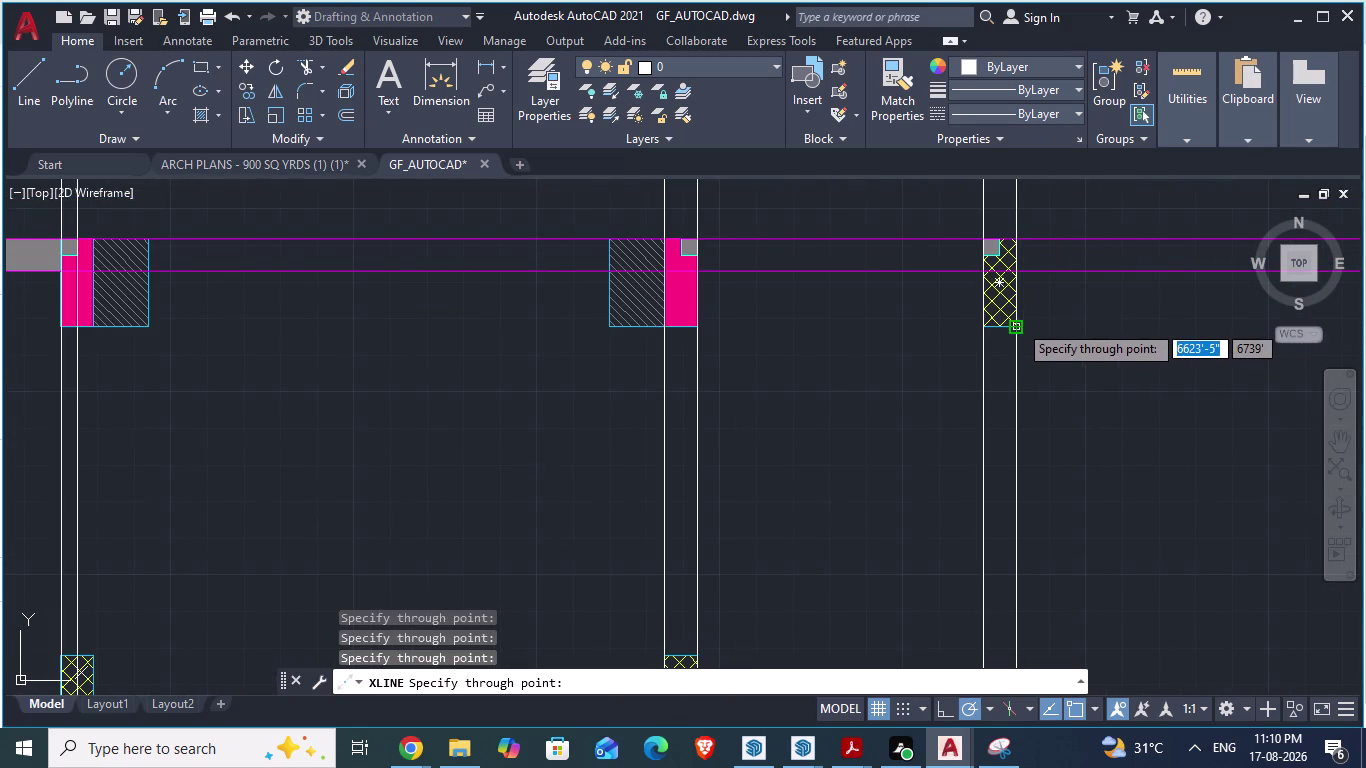
click(1018, 323)
scroll(down, 3)
scroll(up, 3)
Finish the lines, save the drawing, and switch to the architectural plan.
key(space)
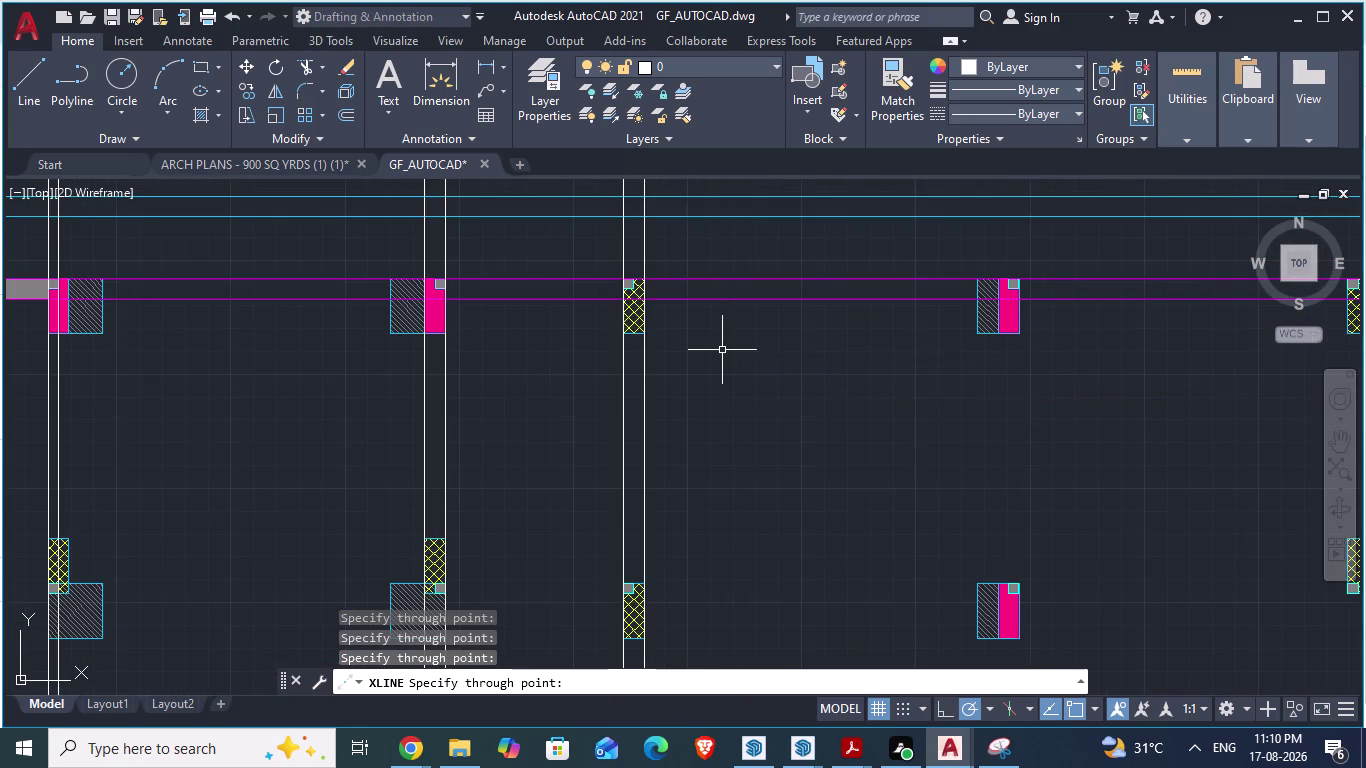
key(ctrl+s)
scroll(down, 3)
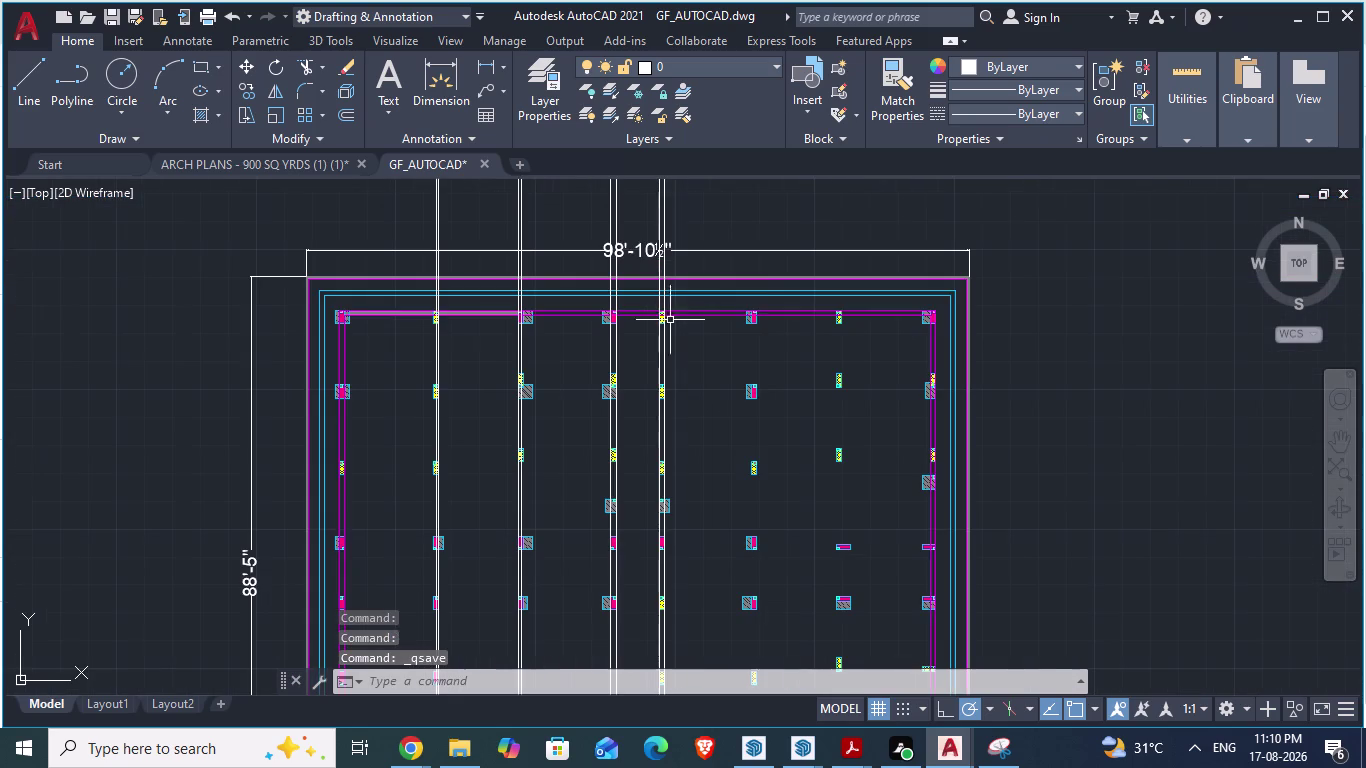
click(313, 165)
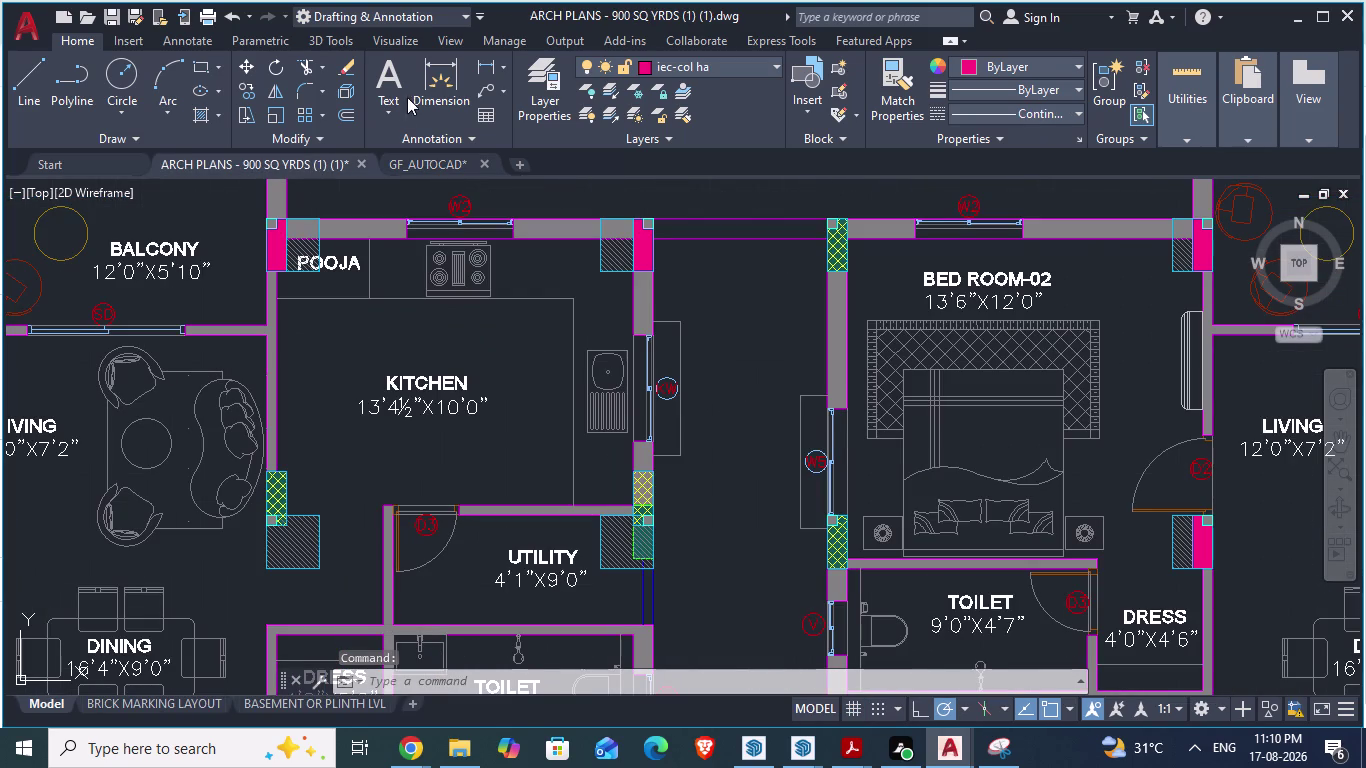
Pan and zoom around the bedroom, living and kitchen columns in the architectural plan.
scroll(down, 3)
scroll(down, 3)
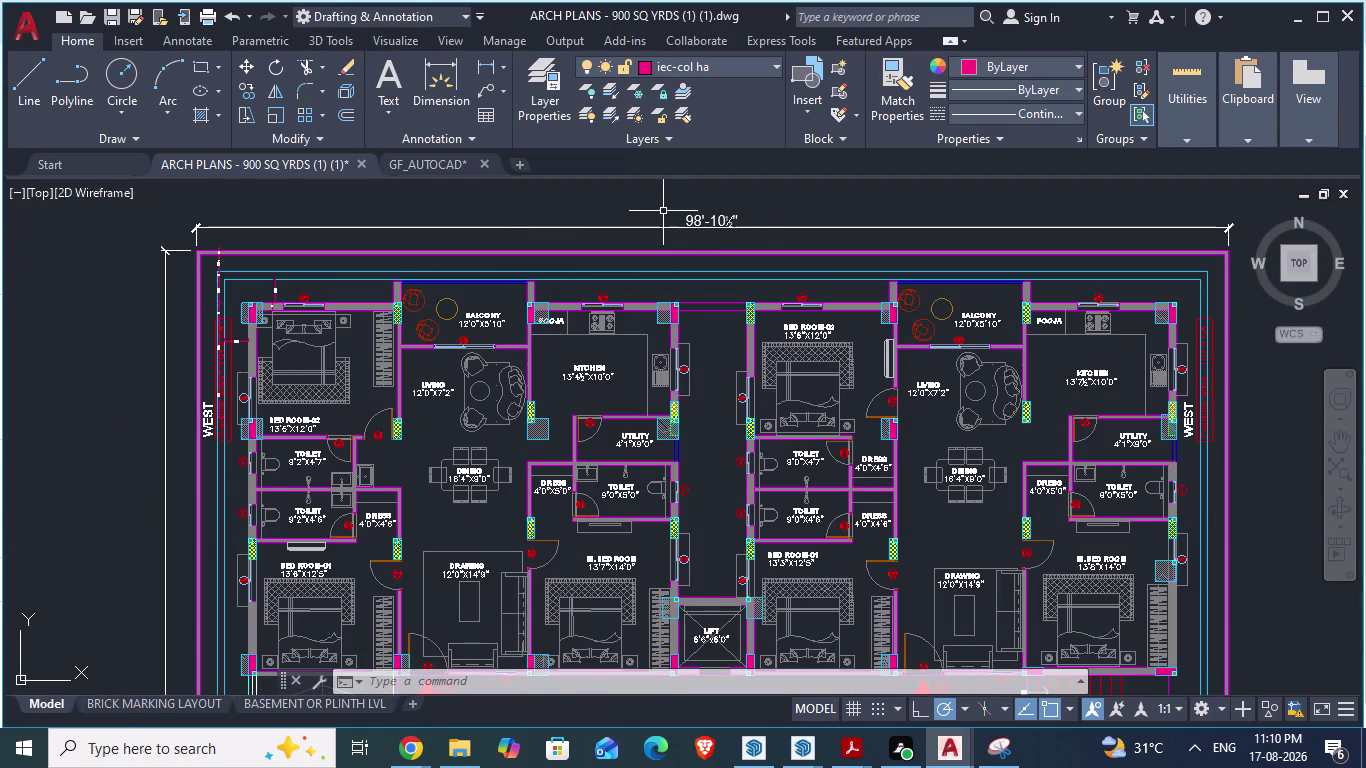
scroll(up, 3)
scroll(down, 3)
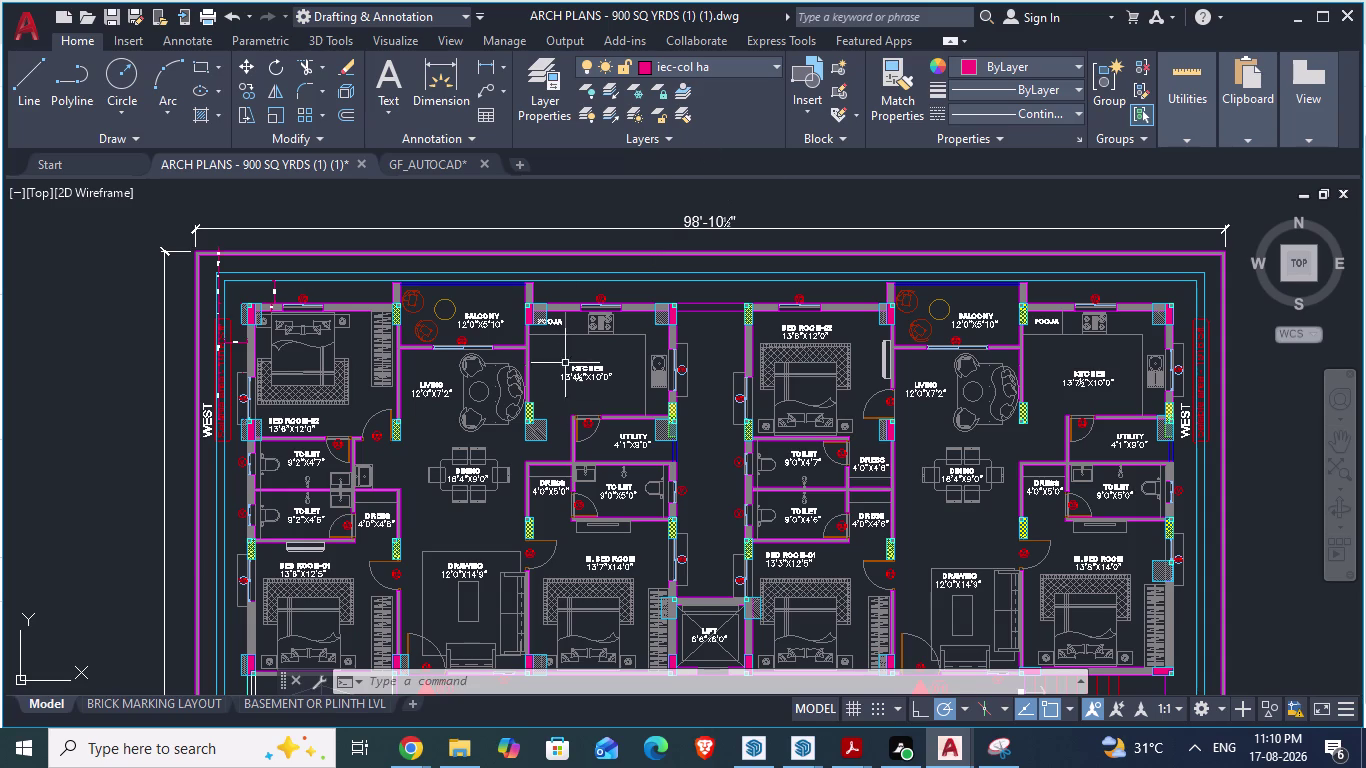
scroll(up, 3)
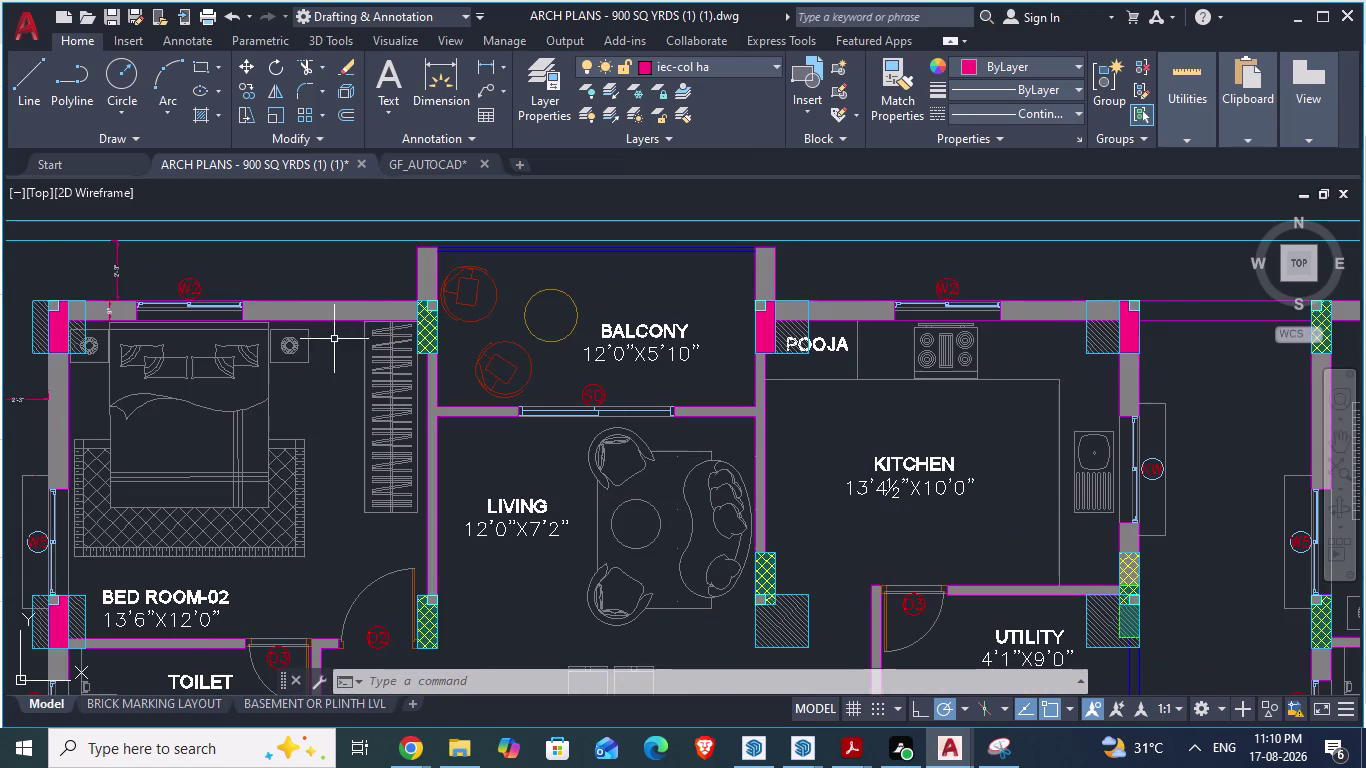
scroll(down, 3)
scroll(up, 3)
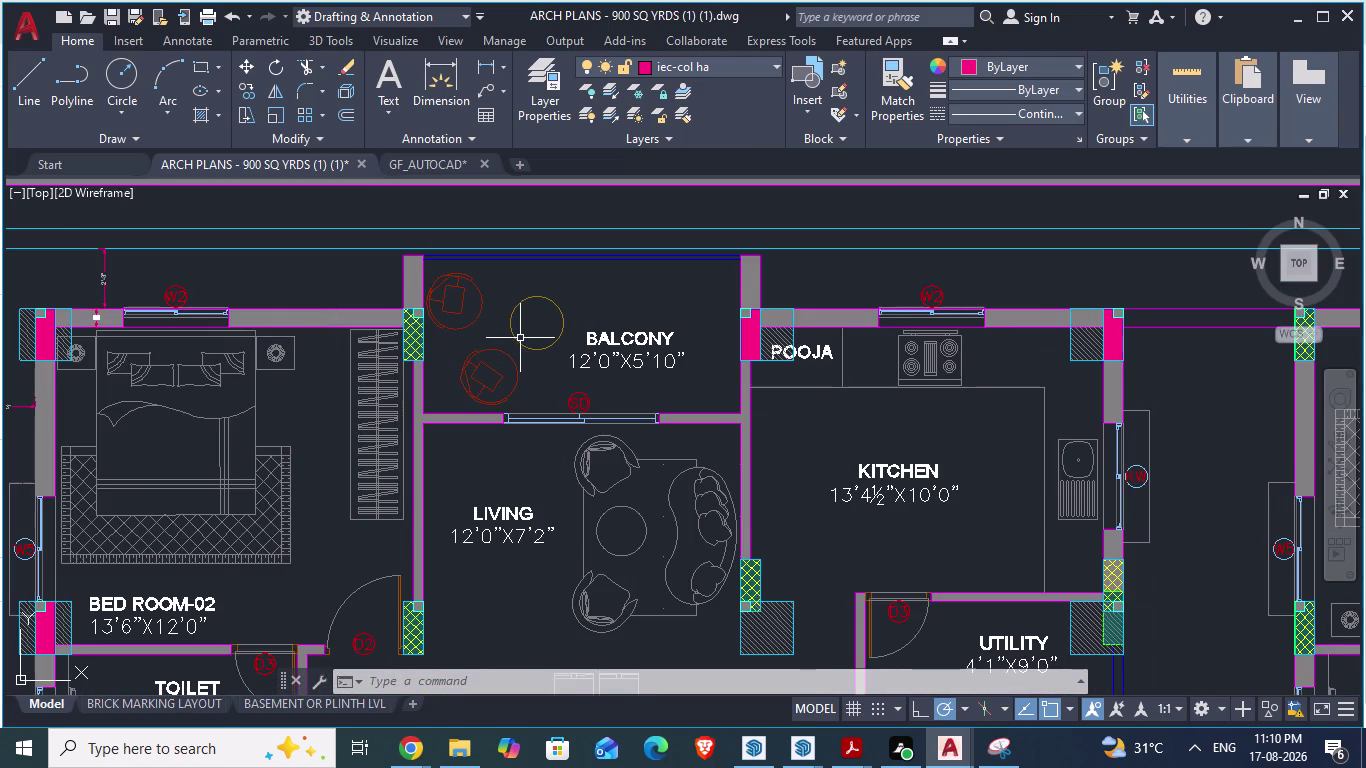
scroll(down, 3)
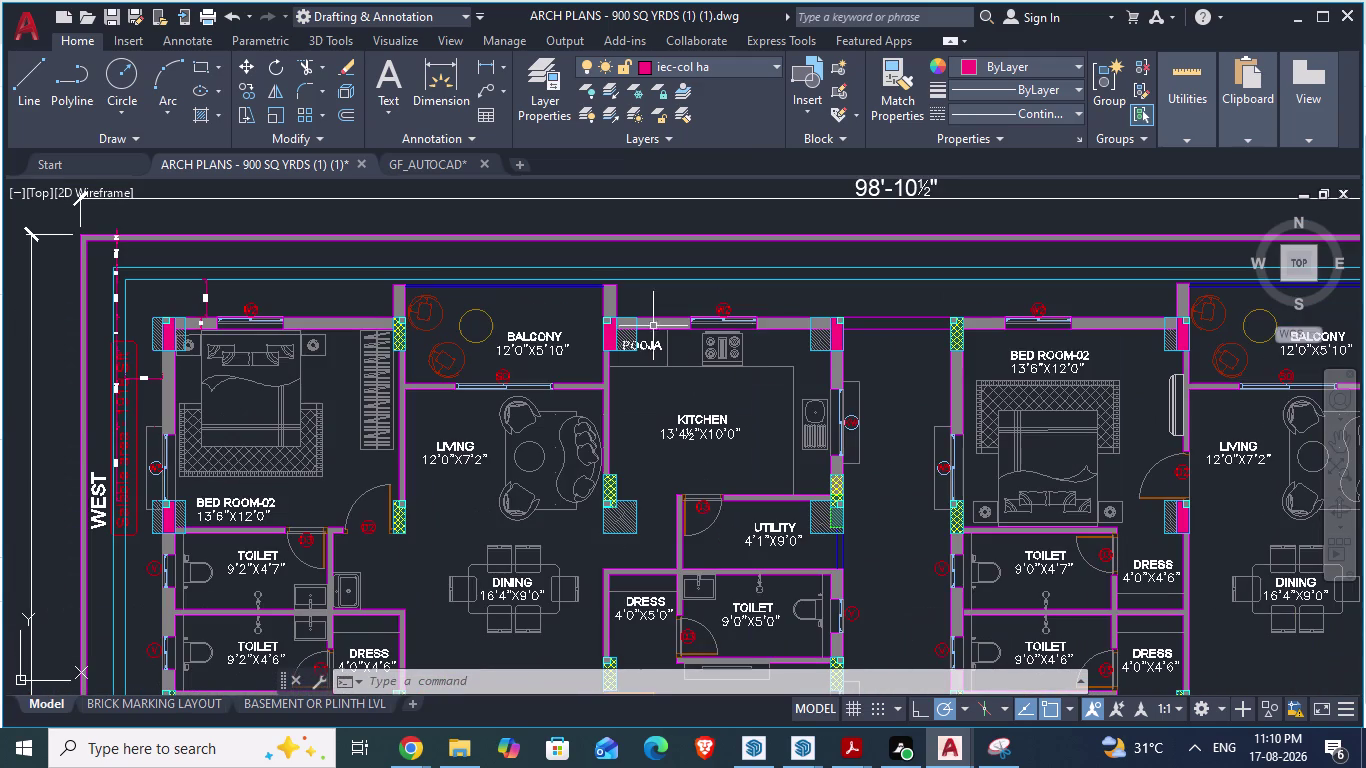
scroll(up, 3)
scroll(down, 3)
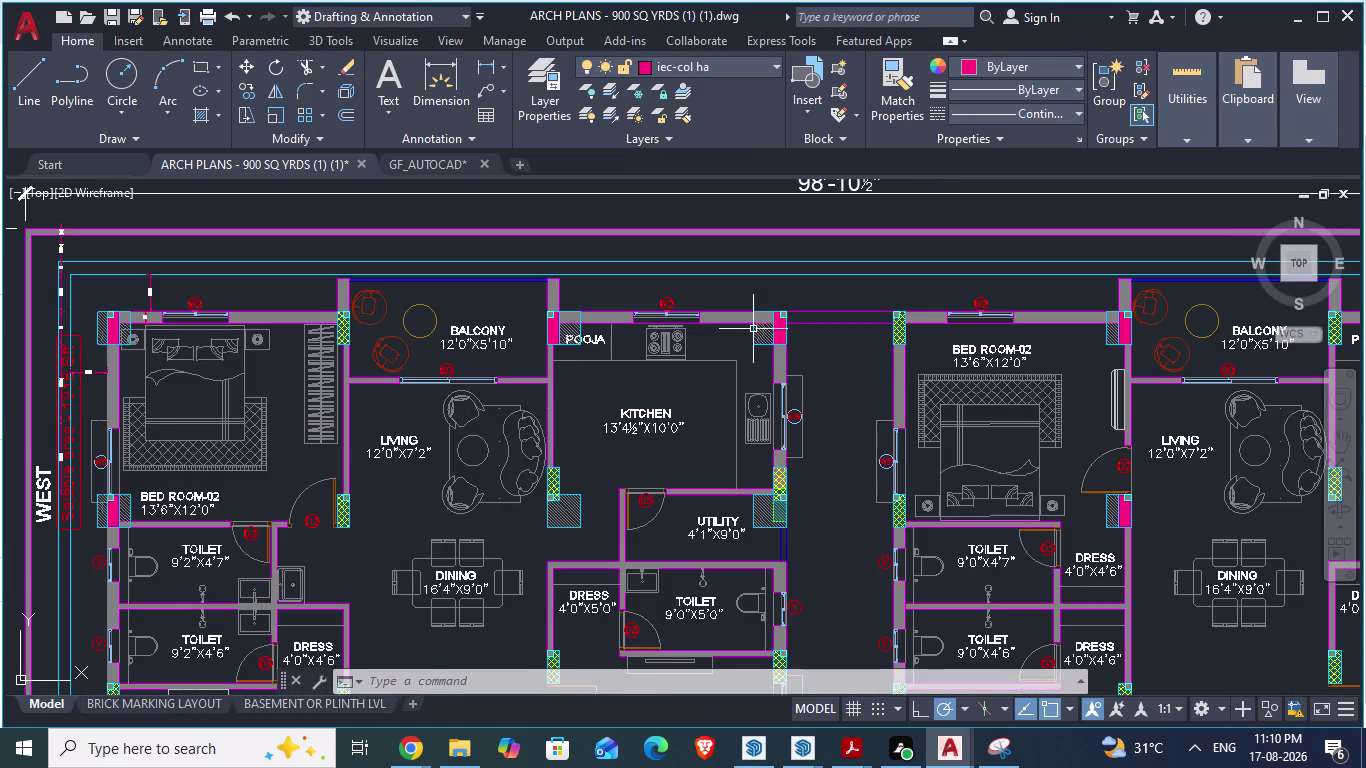
scroll(up, 3)
Continue reviewing the columns, then switch back to the GF_AUTOCAD drawing.
scroll(down, 3)
scroll(up, 3)
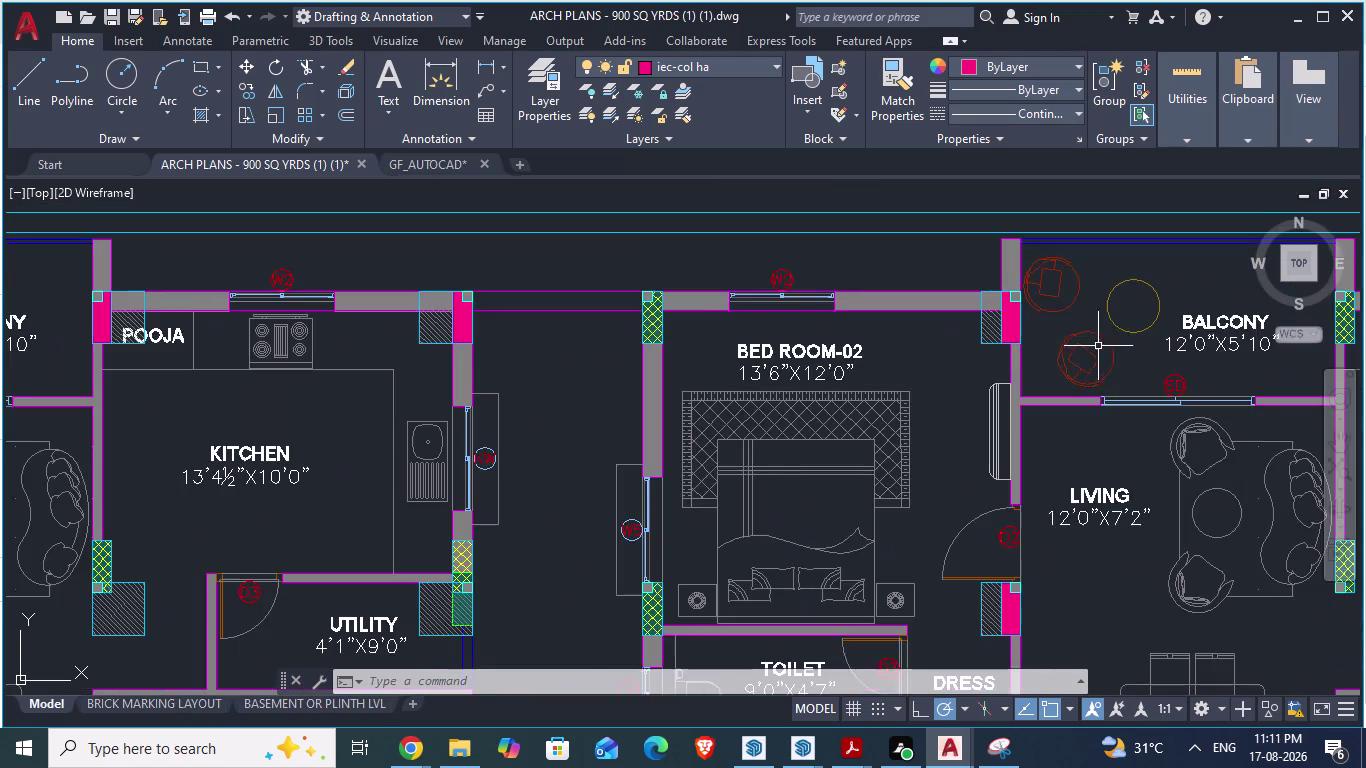
scroll(down, 3)
scroll(up, 3)
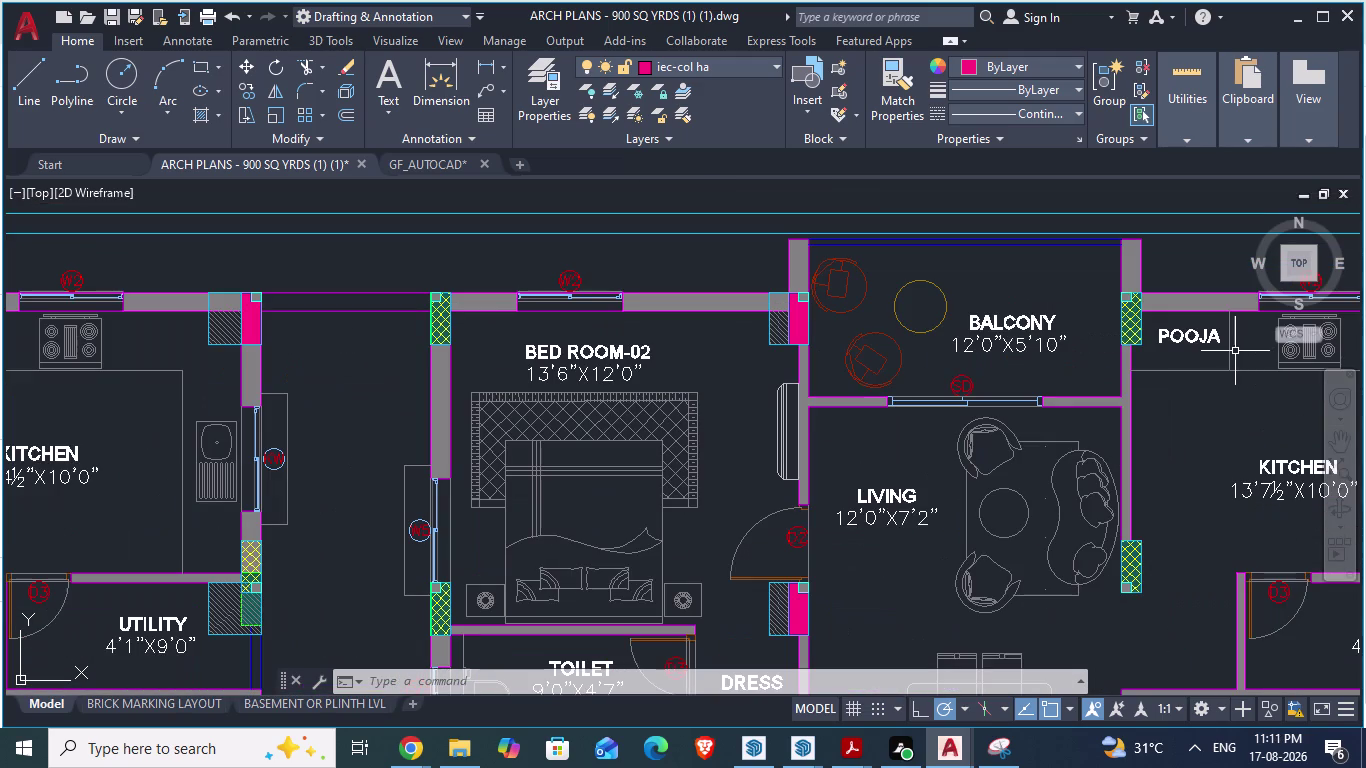
scroll(down, 3)
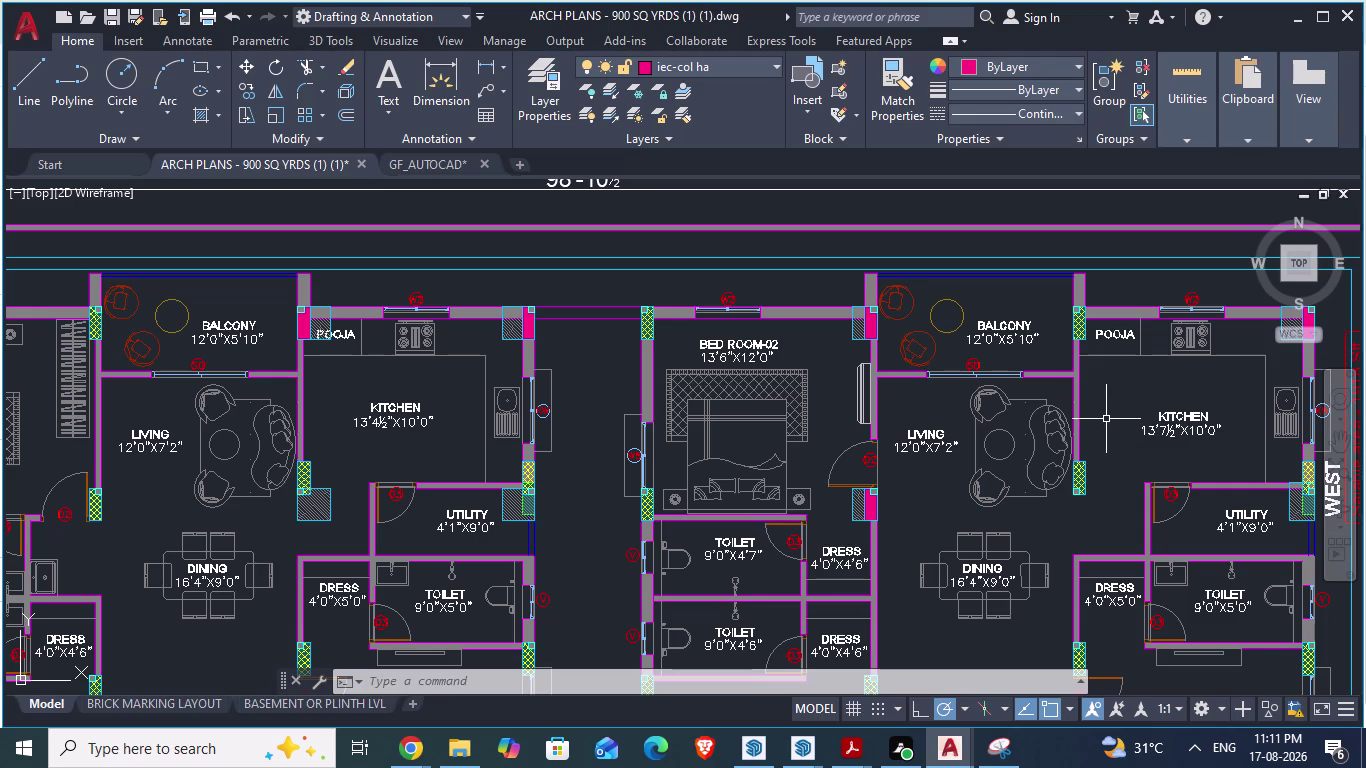
scroll(up, 3)
scroll(down, 3)
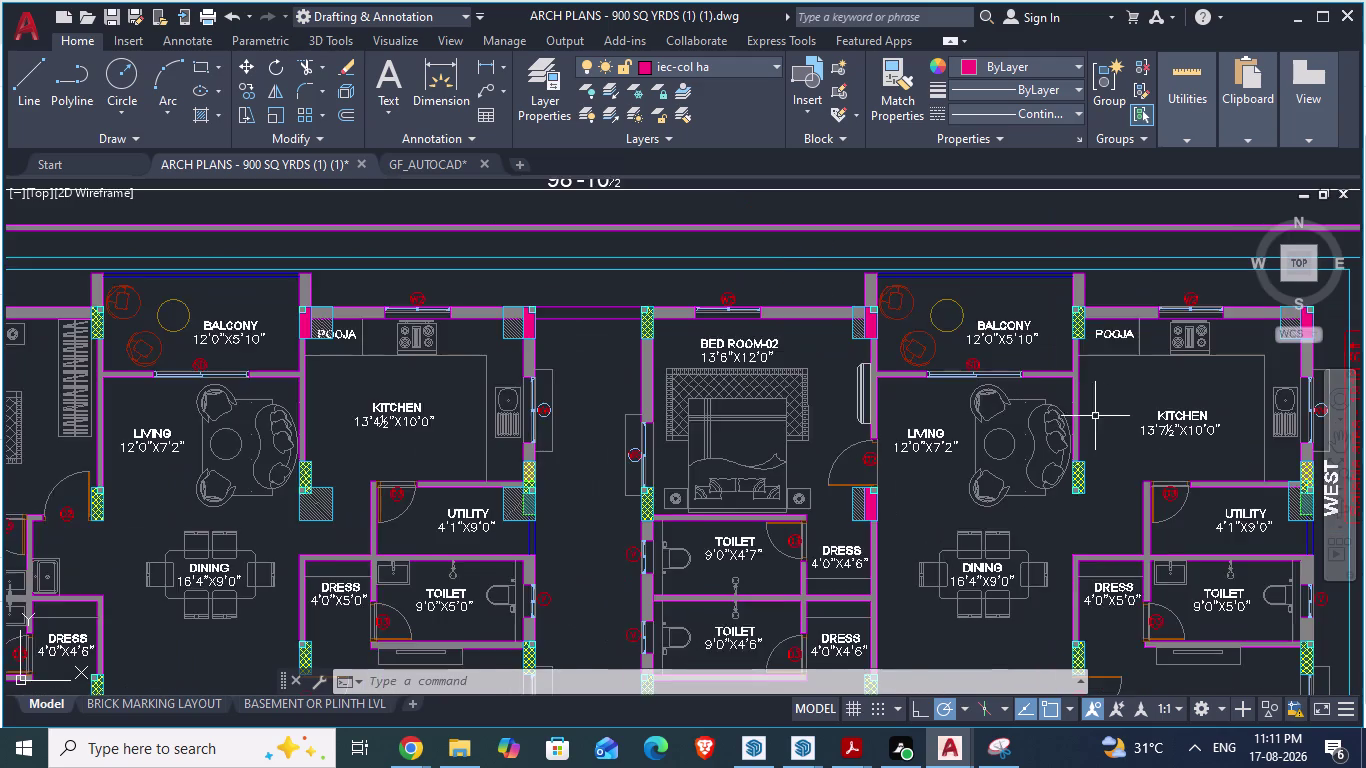
scroll(down, 3)
scroll(up, 3)
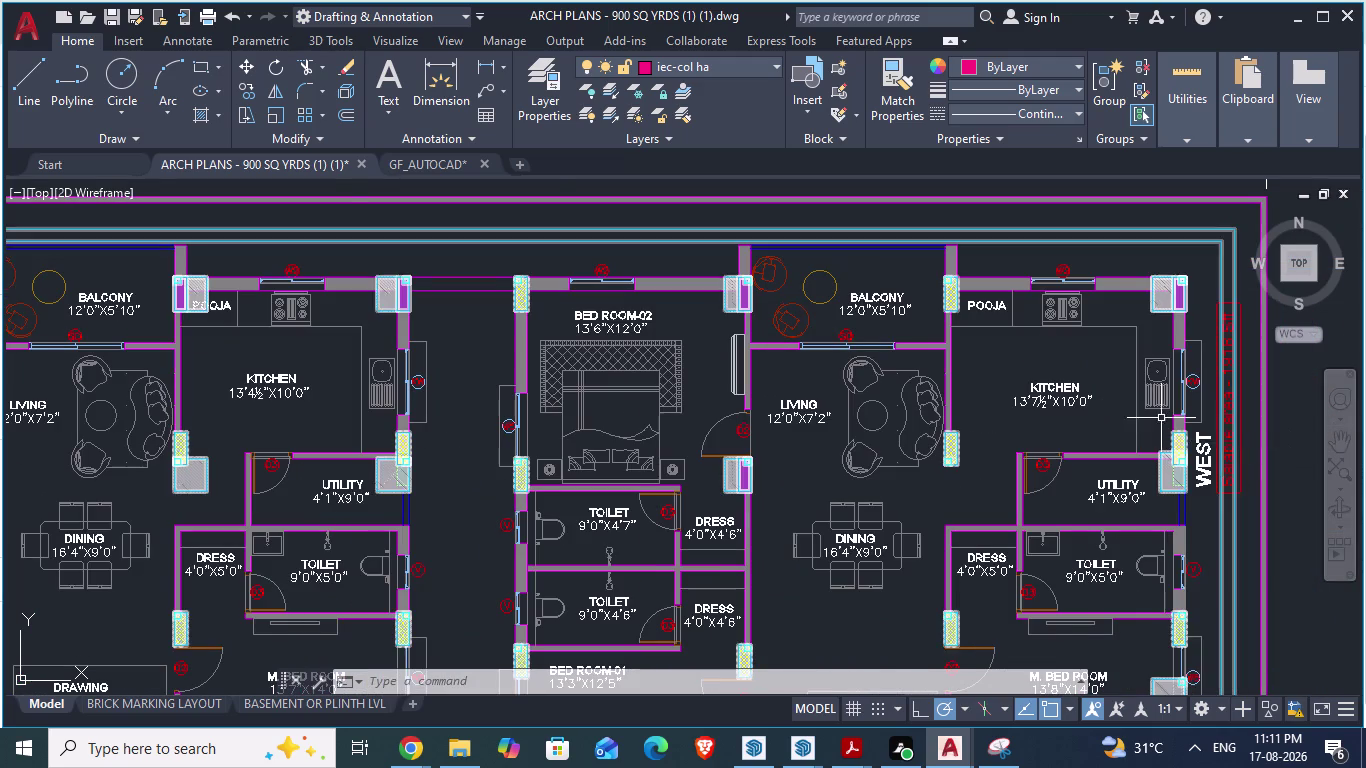
scroll(up, 3)
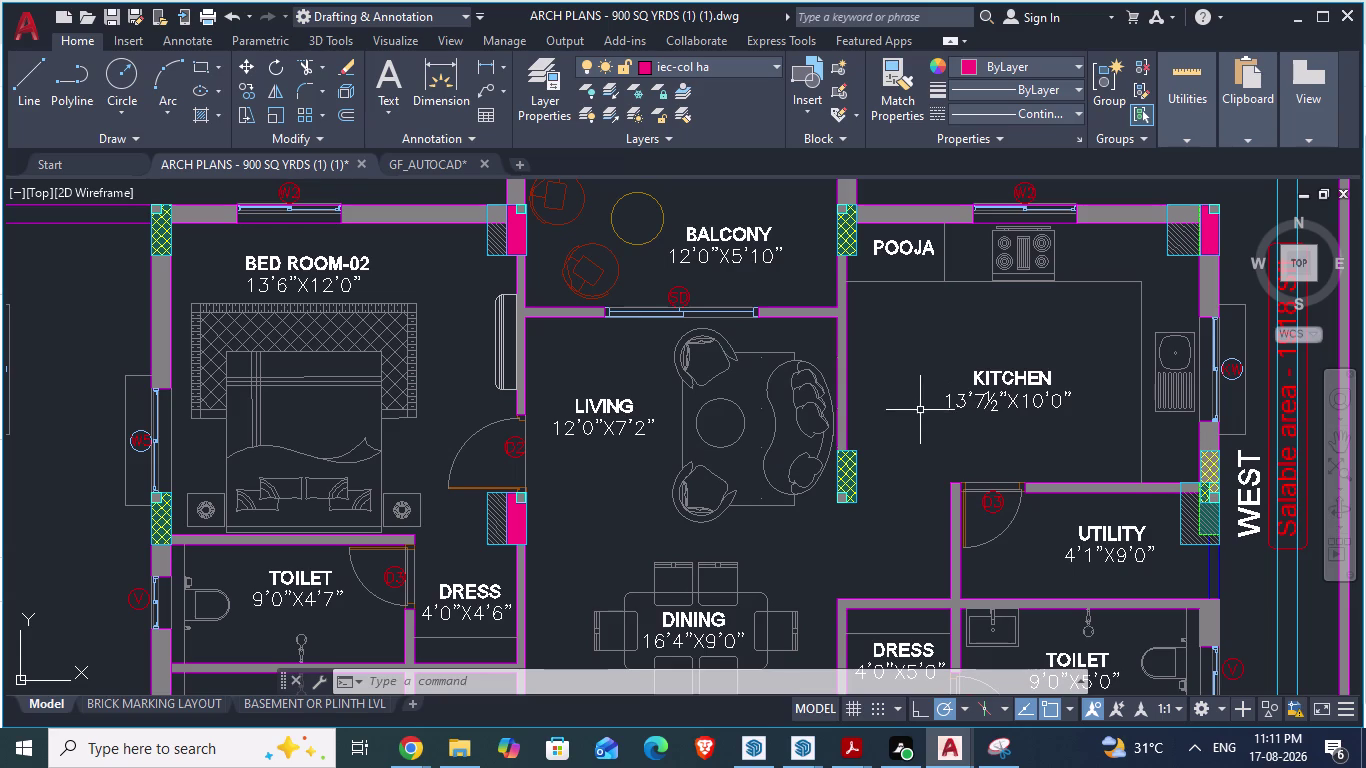
click(442, 158)
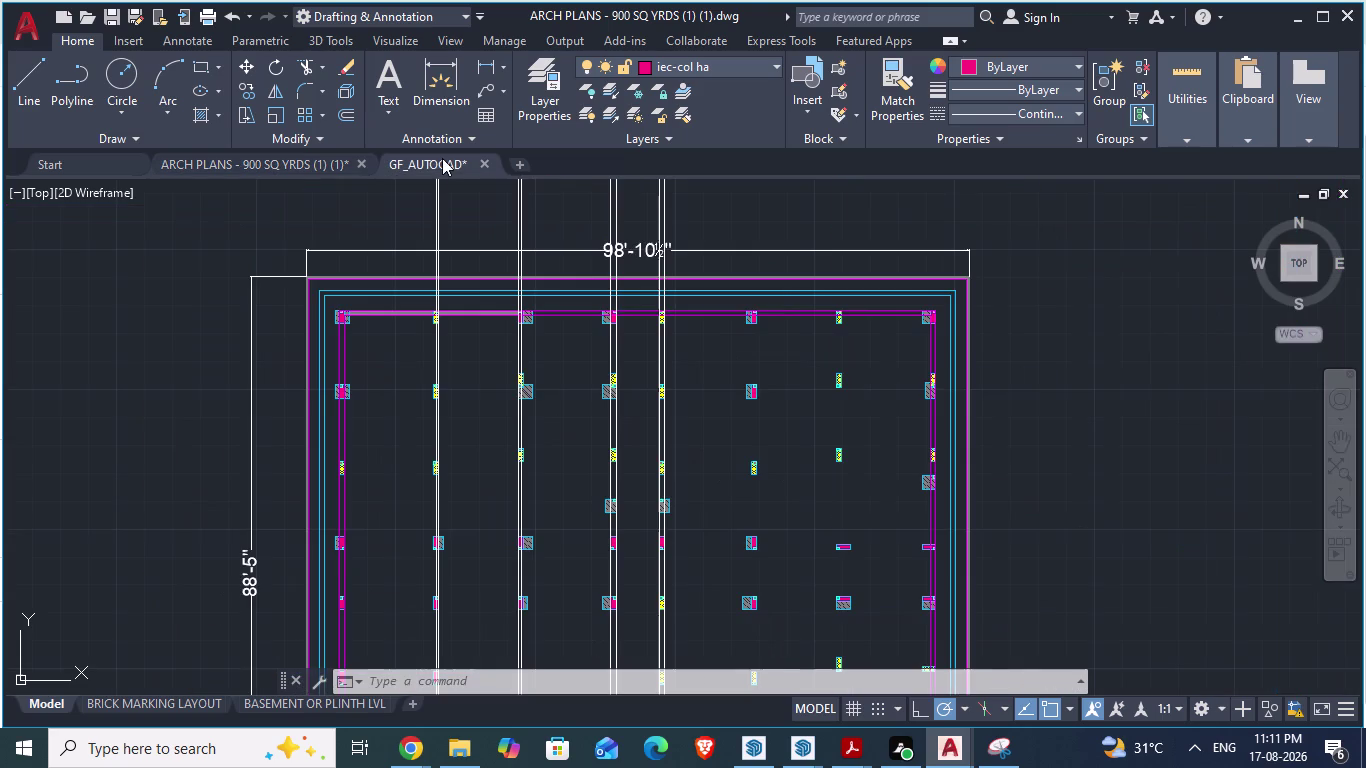
Draw vertical construction lines through the hatched column and the pink column's corner.
scroll(up, 3)
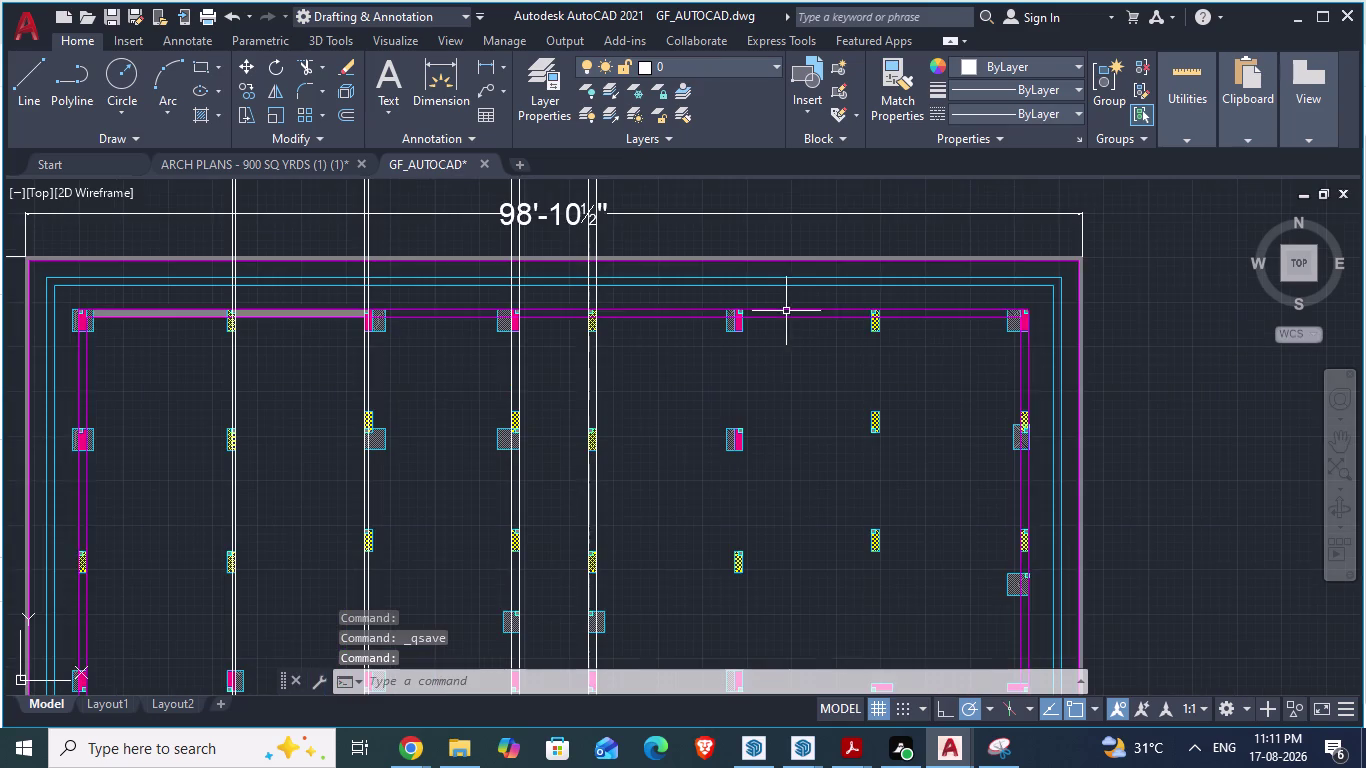
scroll(up, 3)
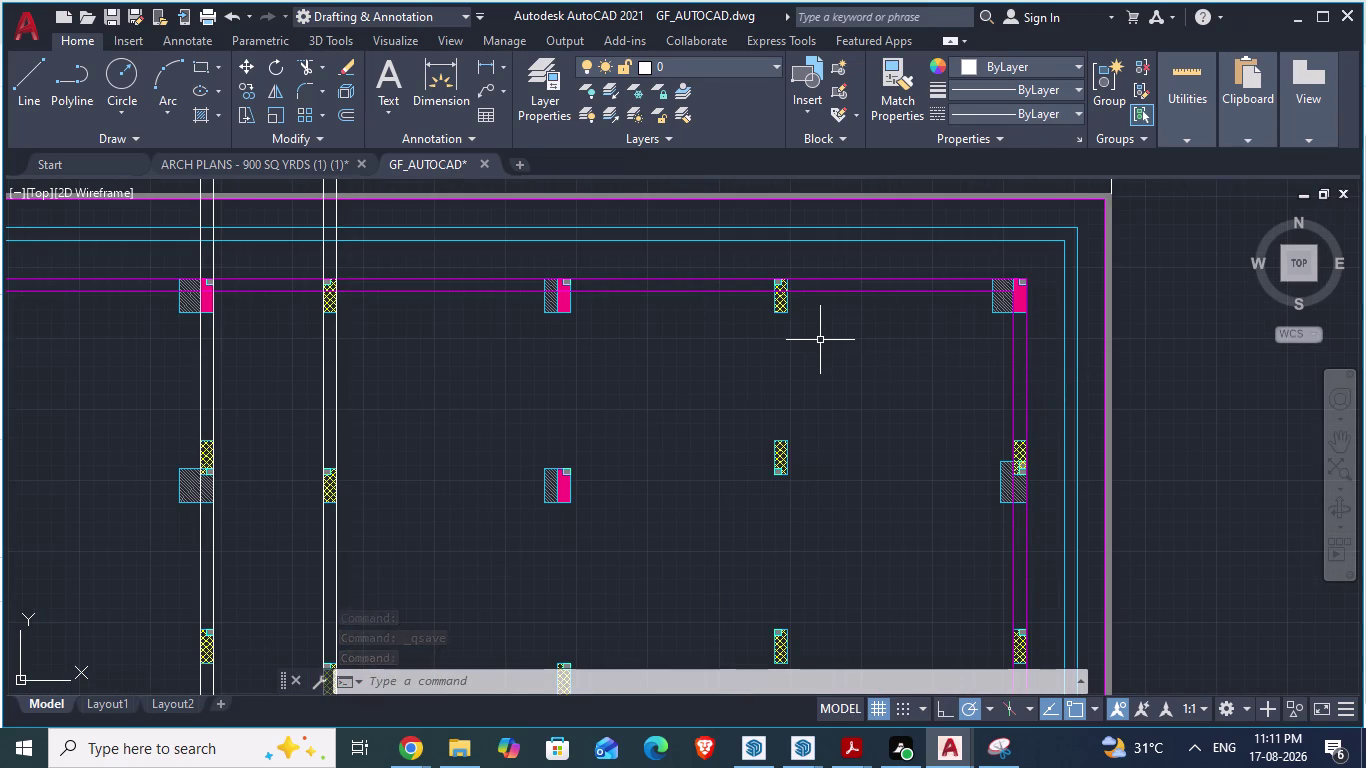
text(xl)
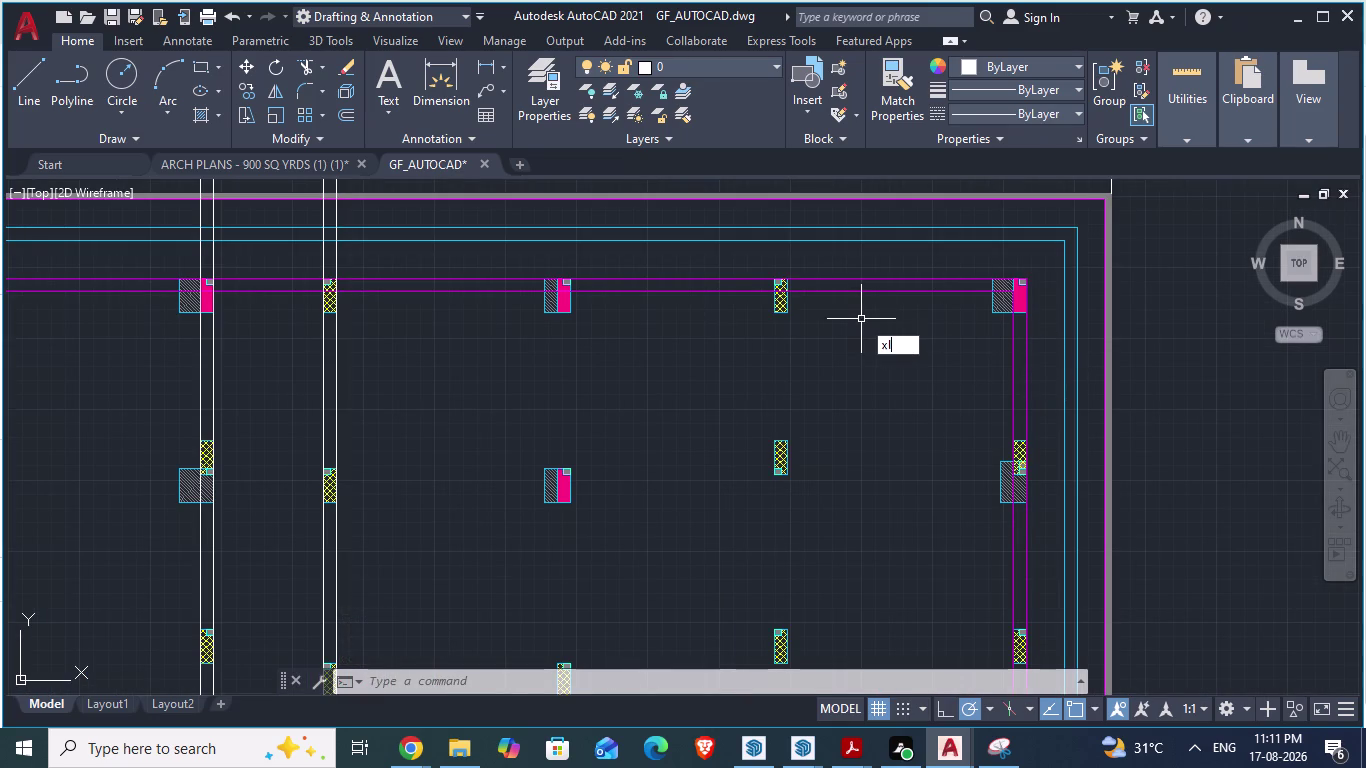
key(Return)
key(v)
key(Return)
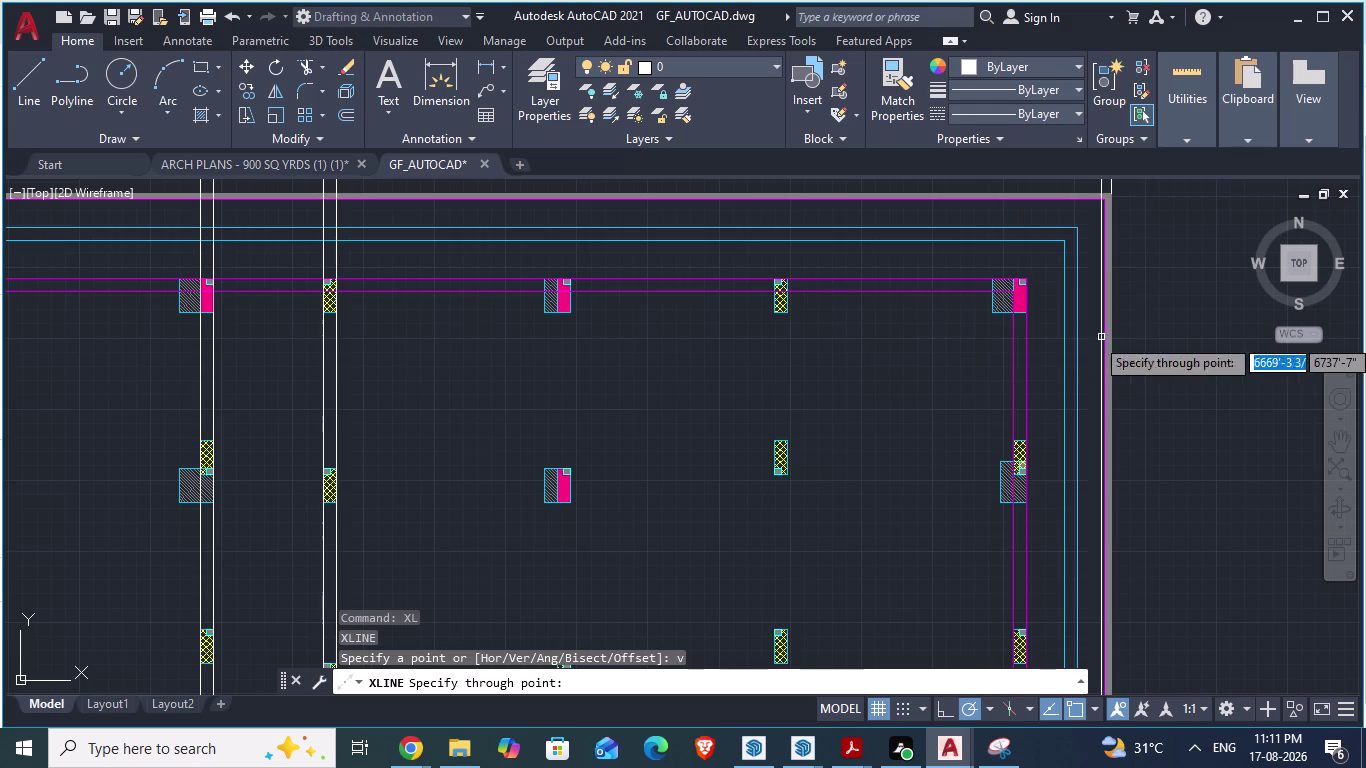
scroll(up, 3)
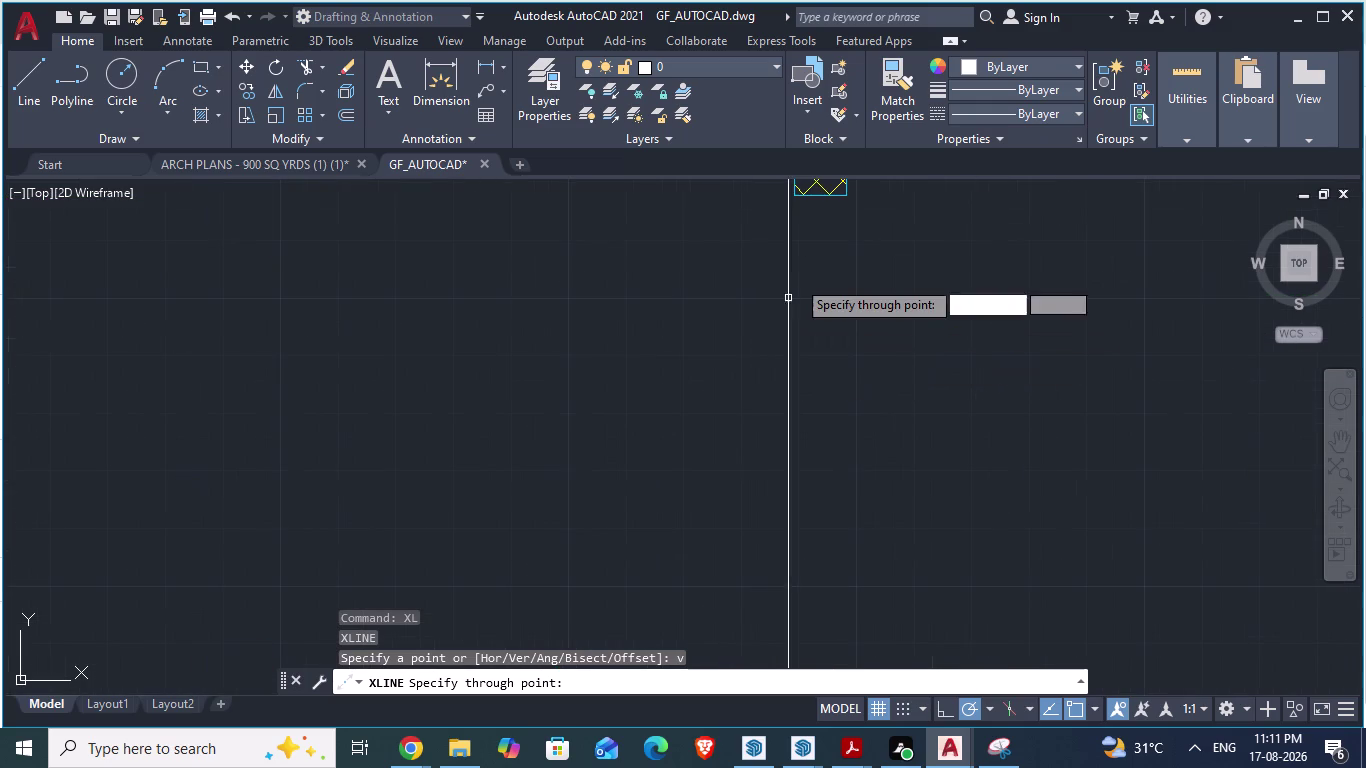
scroll(down, 3)
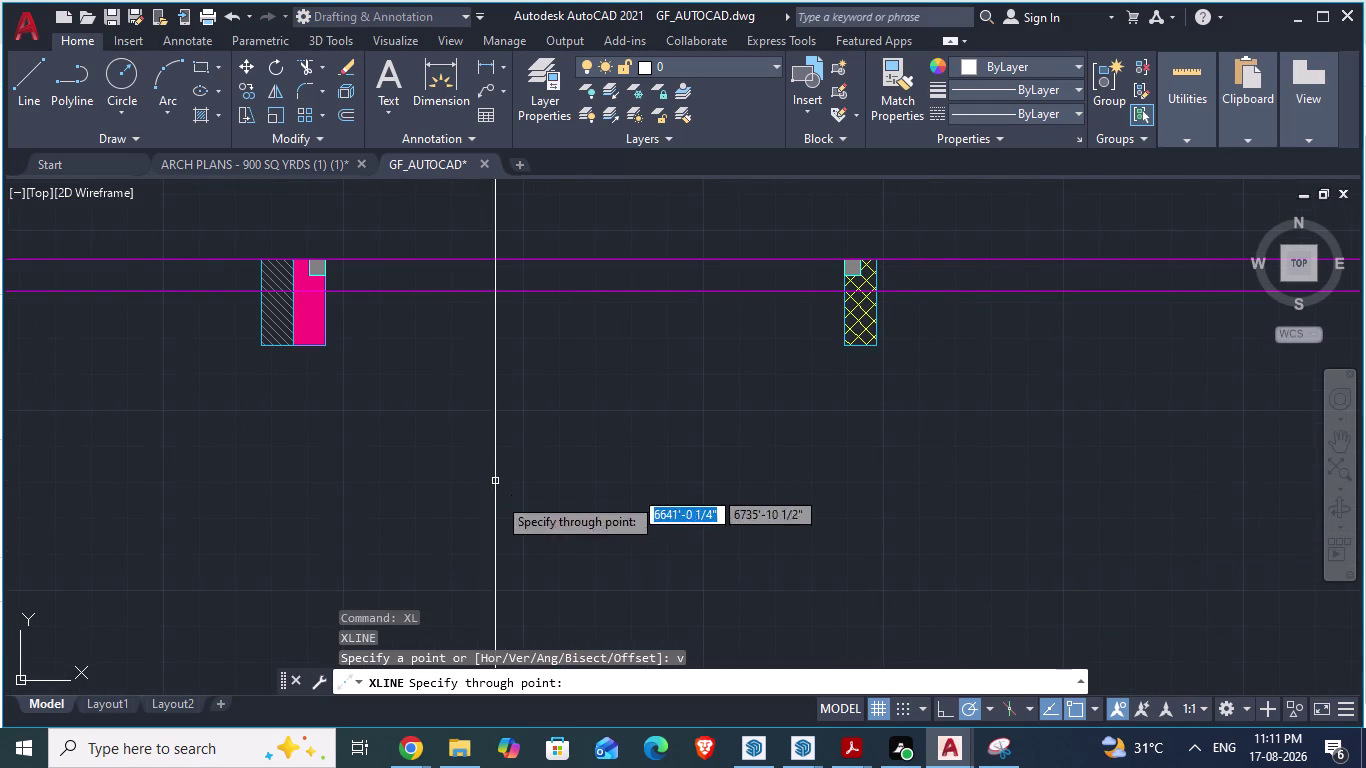
click(842, 345)
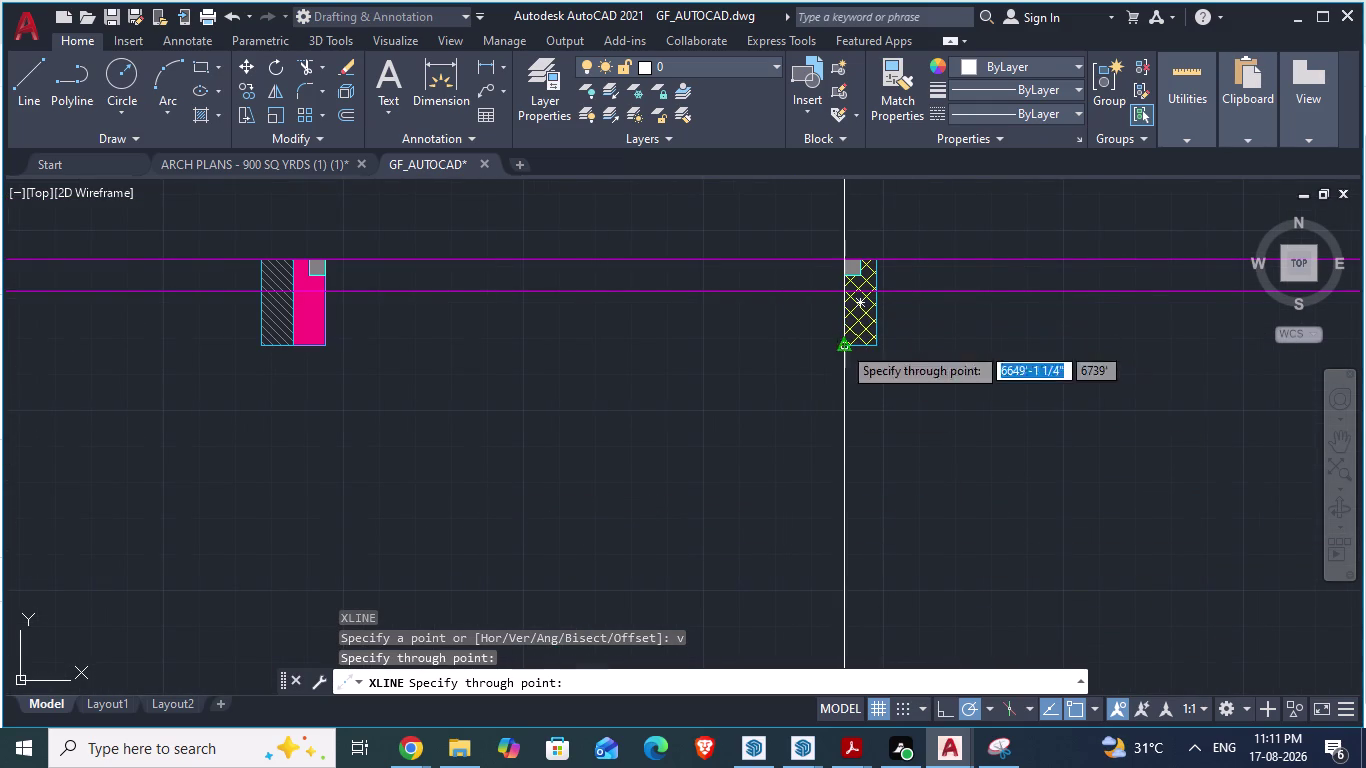
click(322, 344)
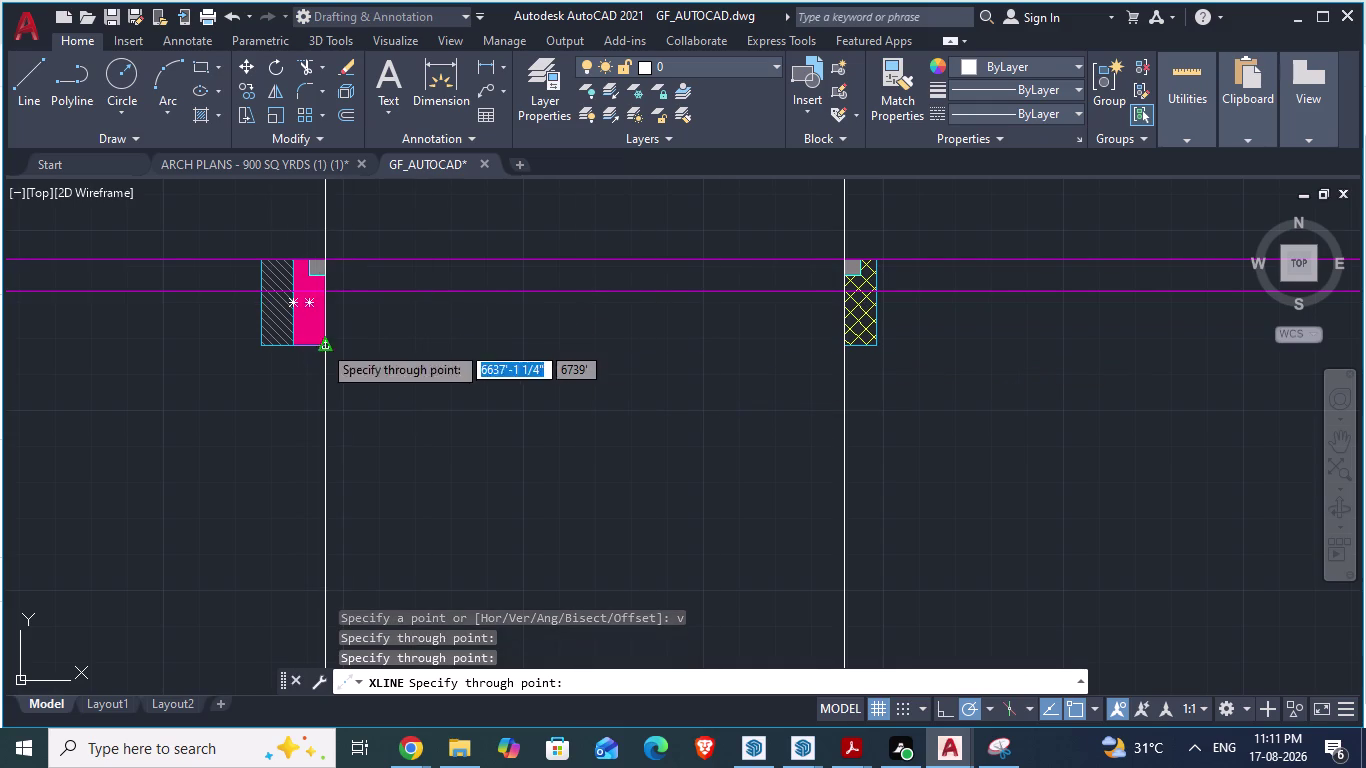
Place a vertical construction line 4.5" from the column.
scroll(down, 3)
scroll(down, 3)
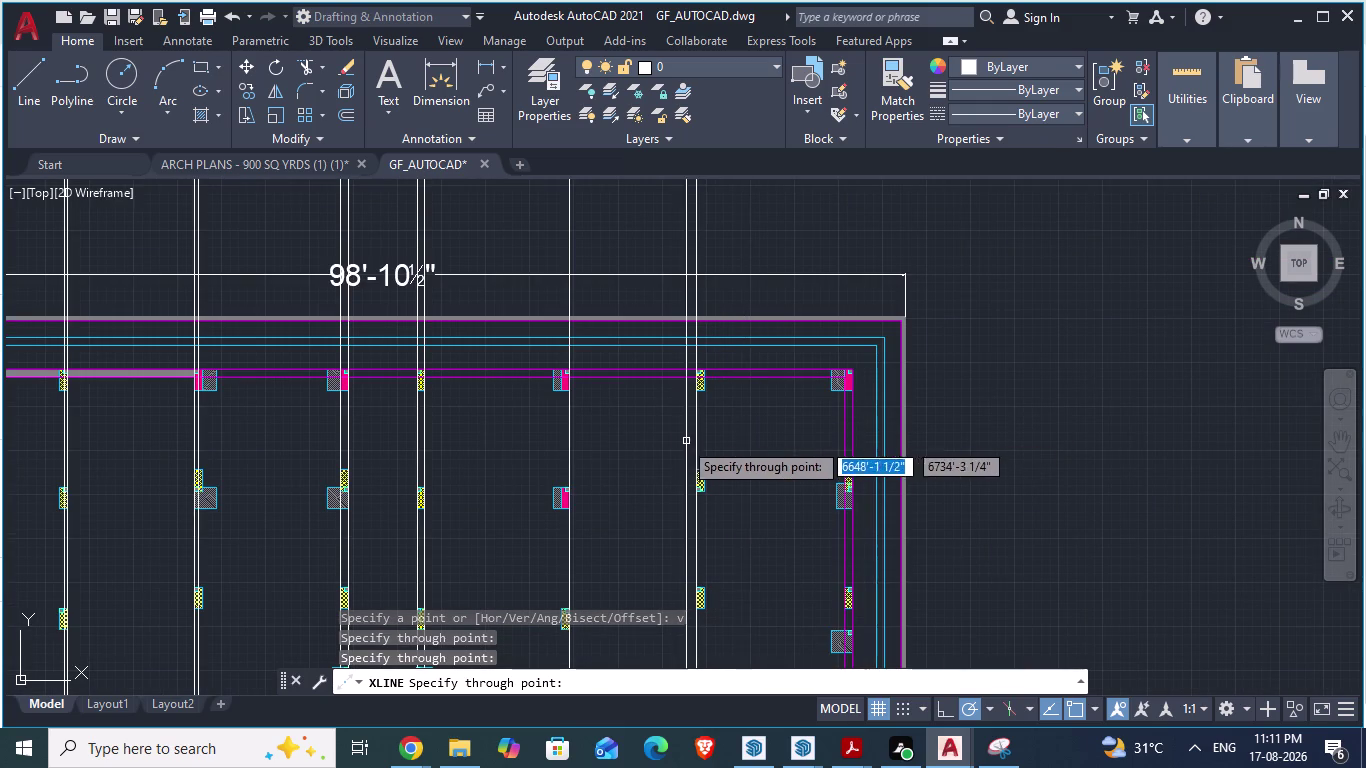
scroll(up, 3)
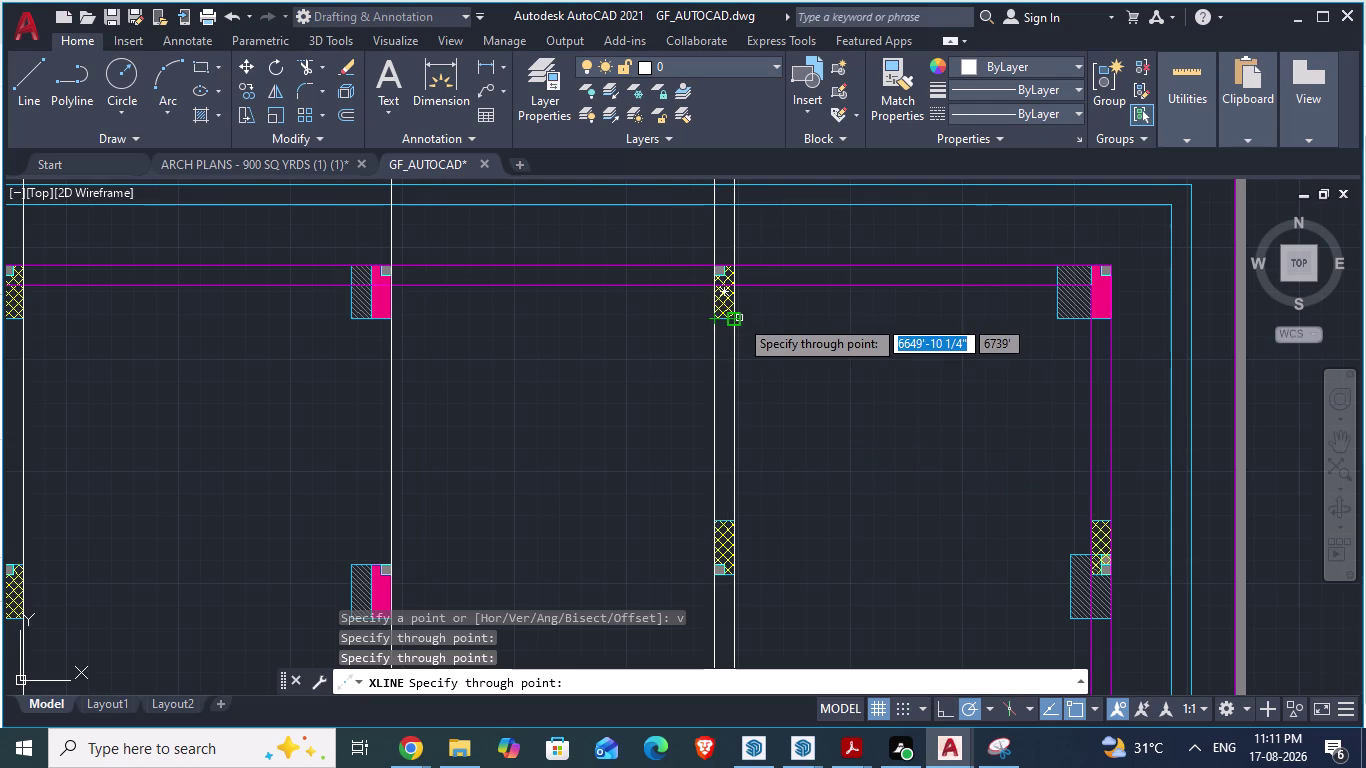
text(4)
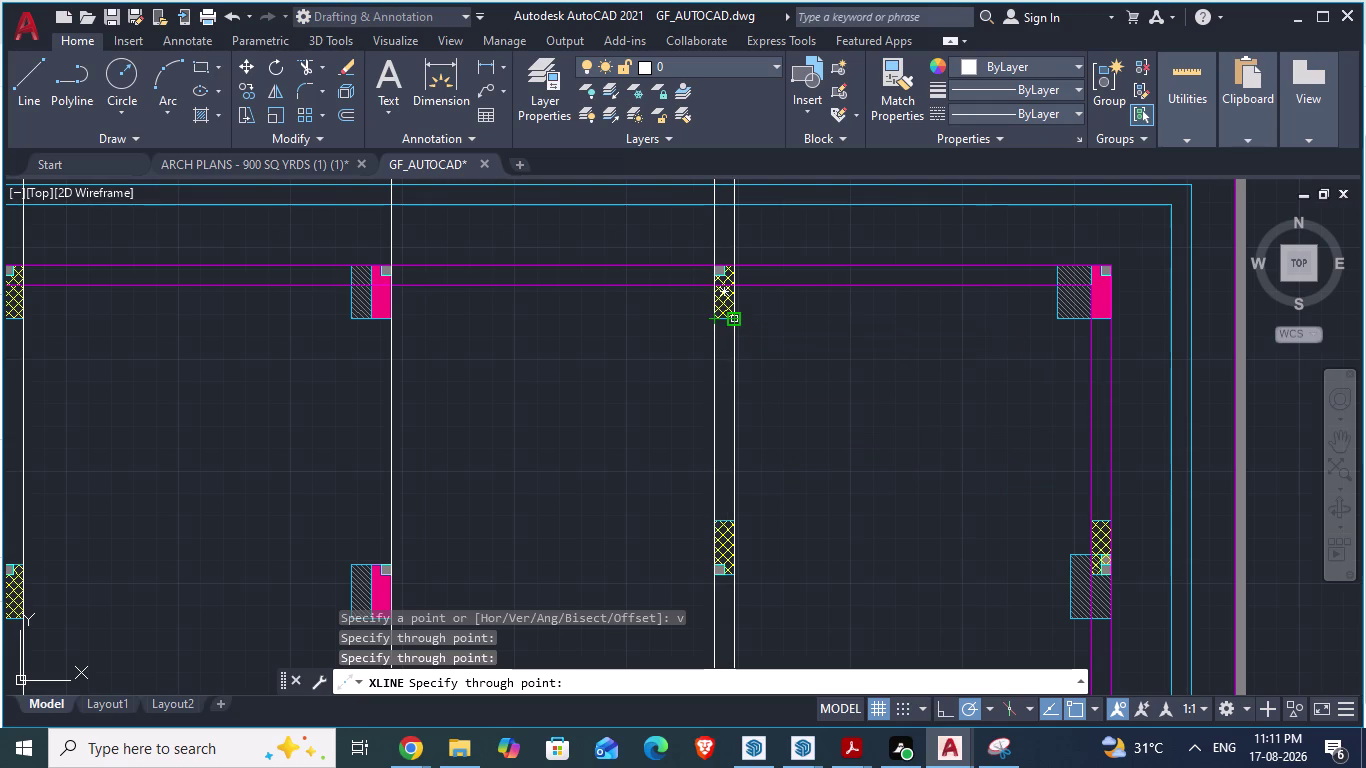
text(.5")
key(Return)
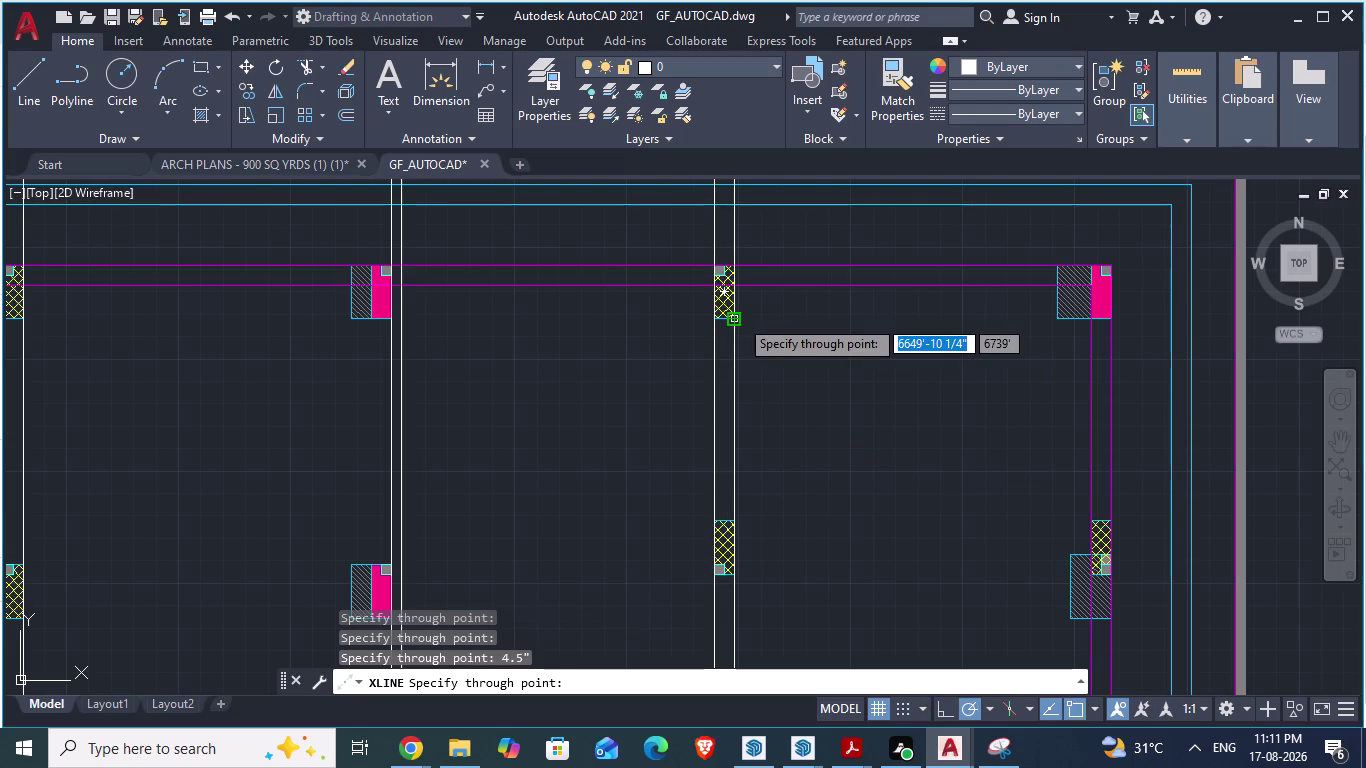
Add one more vertical line beside a column edge and end XLINE.
click(733, 319)
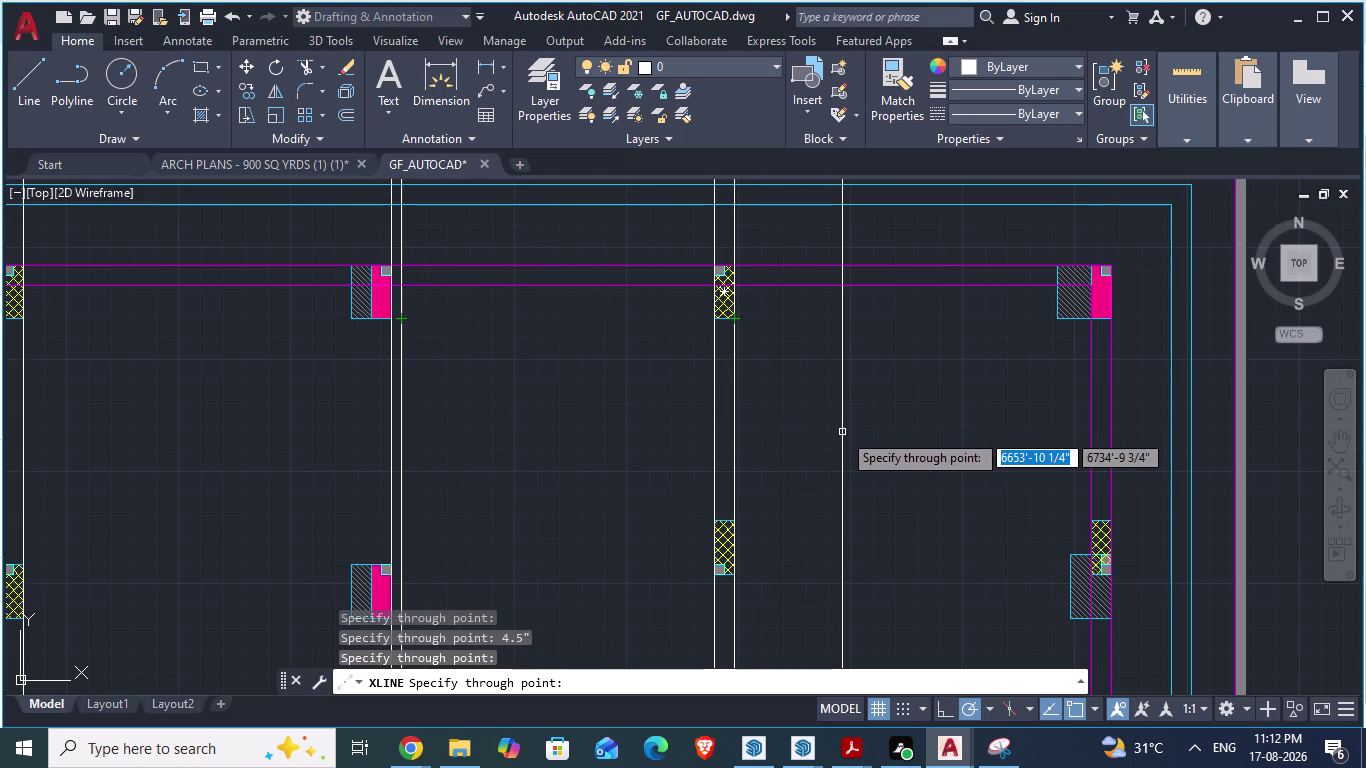
scroll(down, 3)
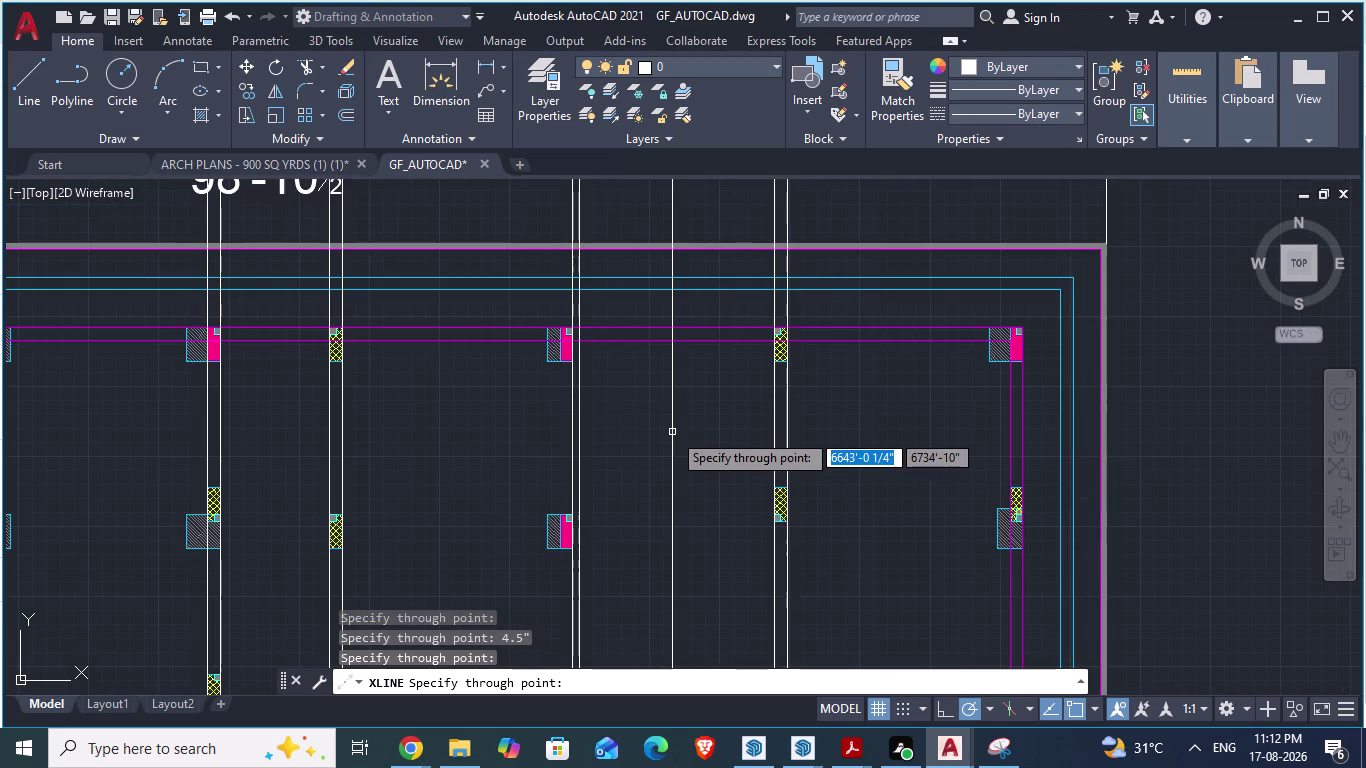
key(space)
scroll(up, 3)
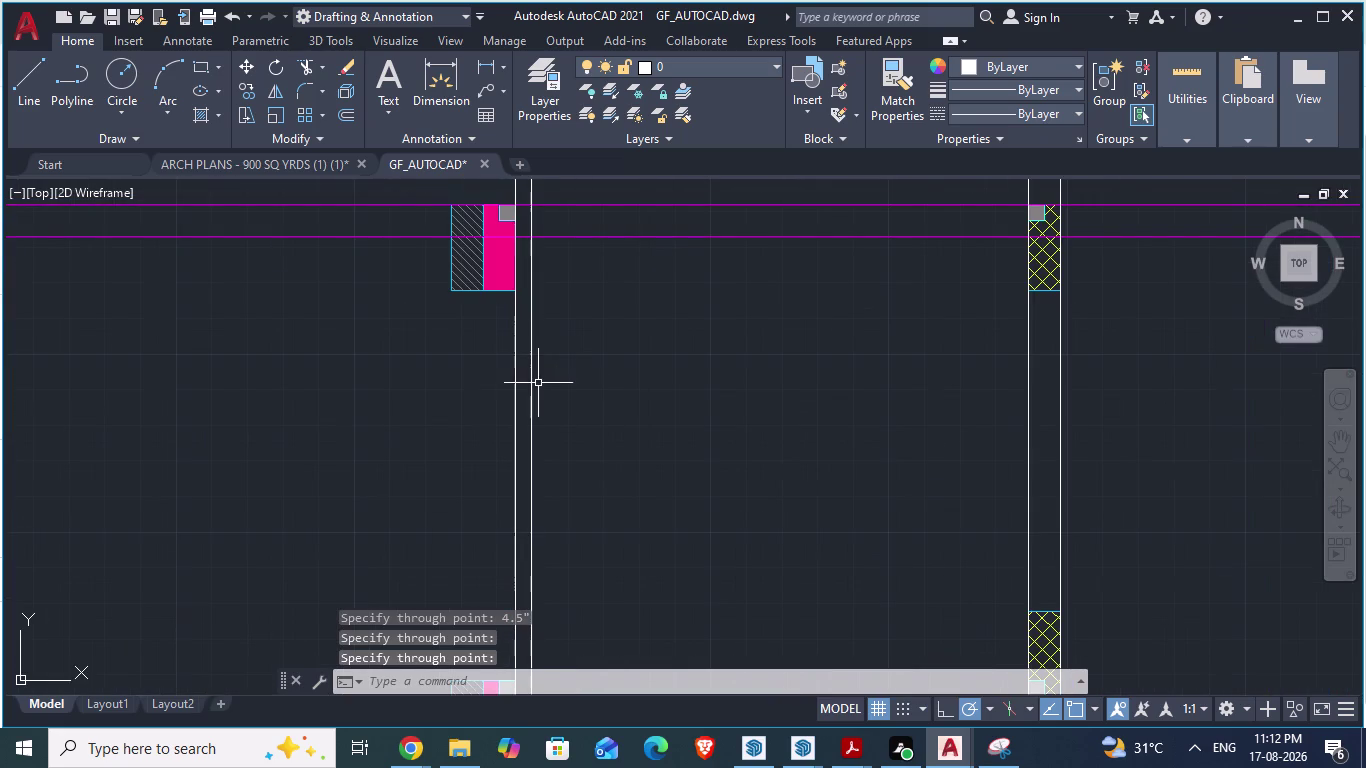
Delete the extra construction line beside the column.
scroll(down, 3)
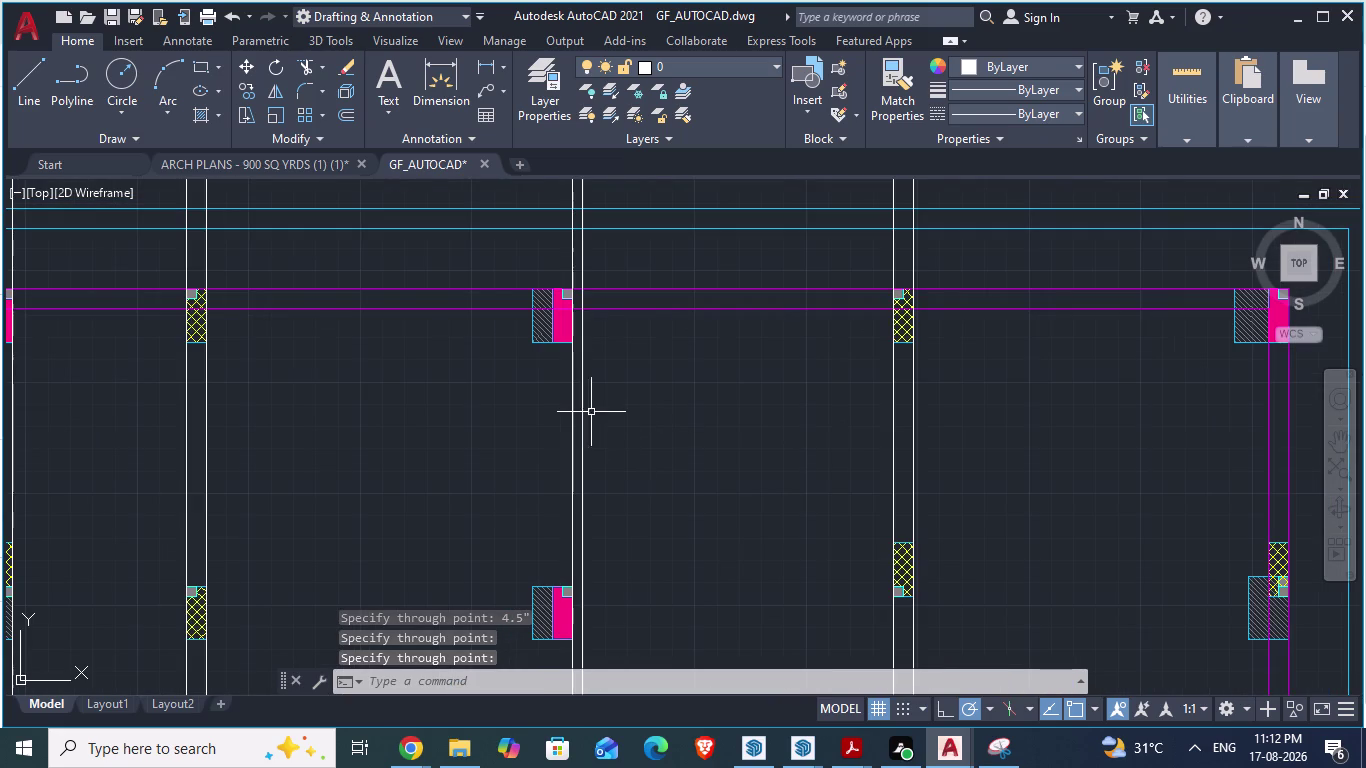
click(584, 406)
key(Delete)
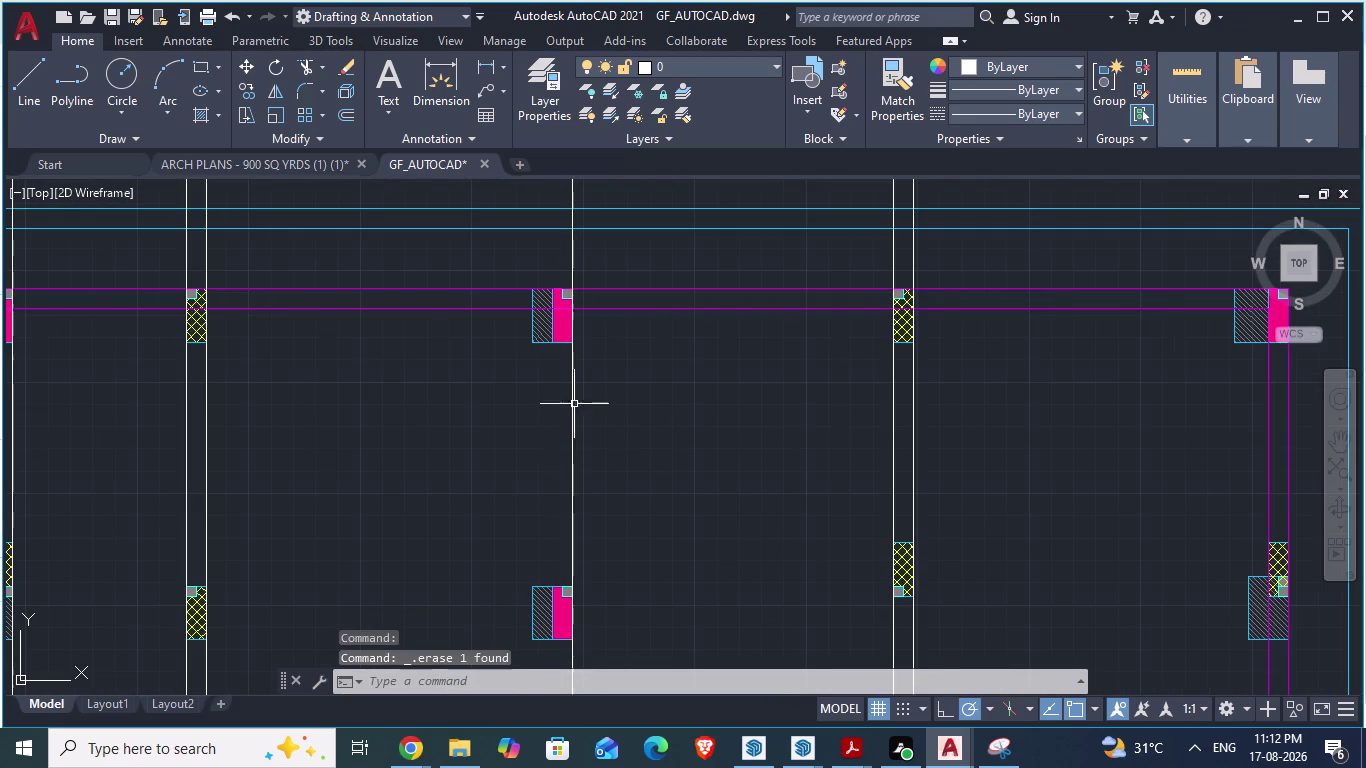
scroll(down, 3)
scroll(up, 3)
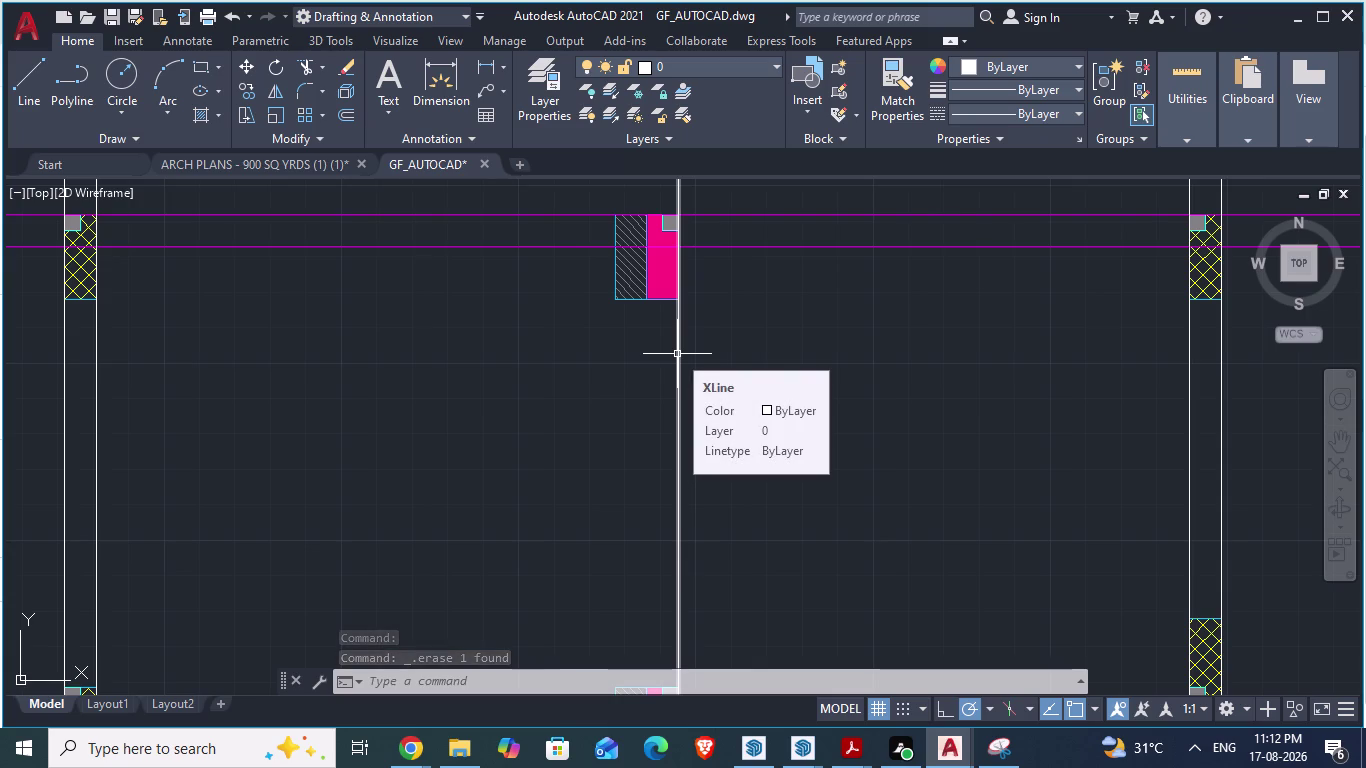
Add a vertical xline 4.5" off the pink column face.
click(677, 354)
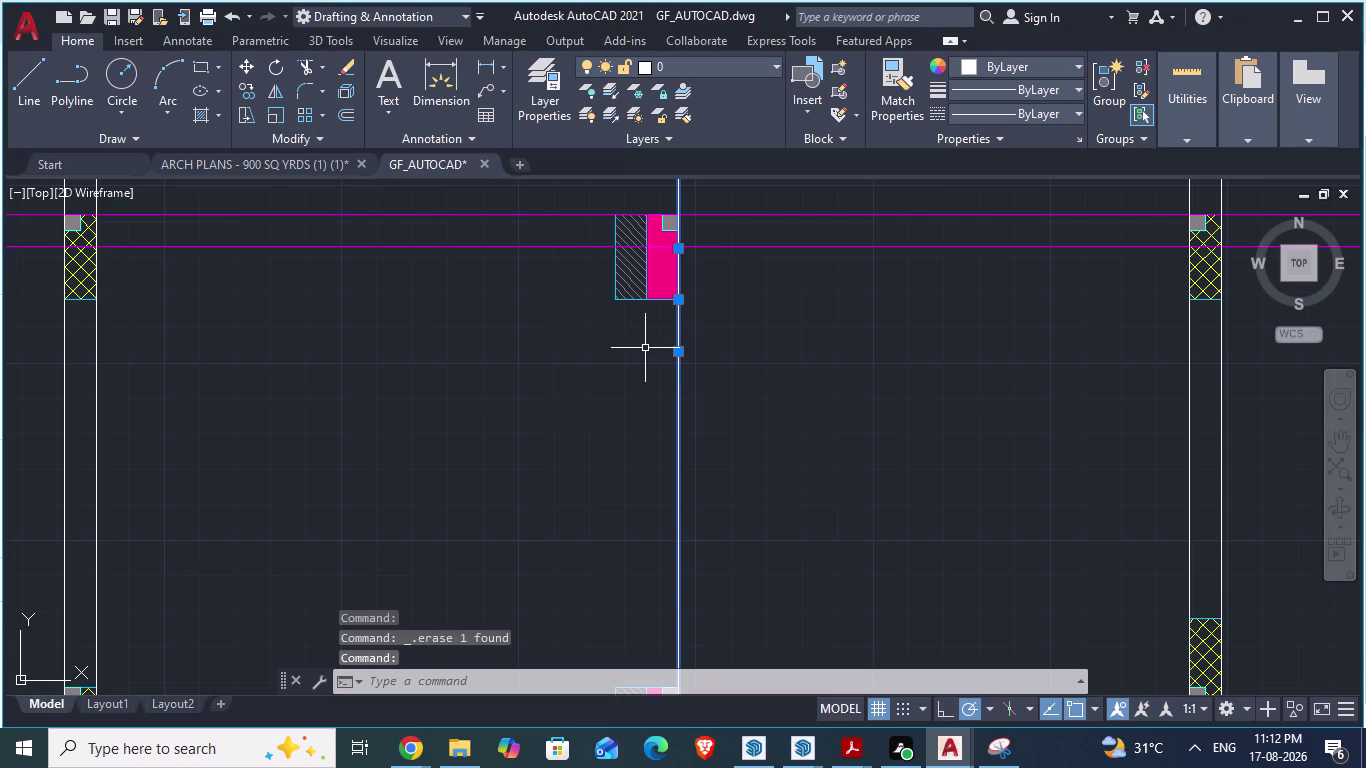
text(xl)
key(Return)
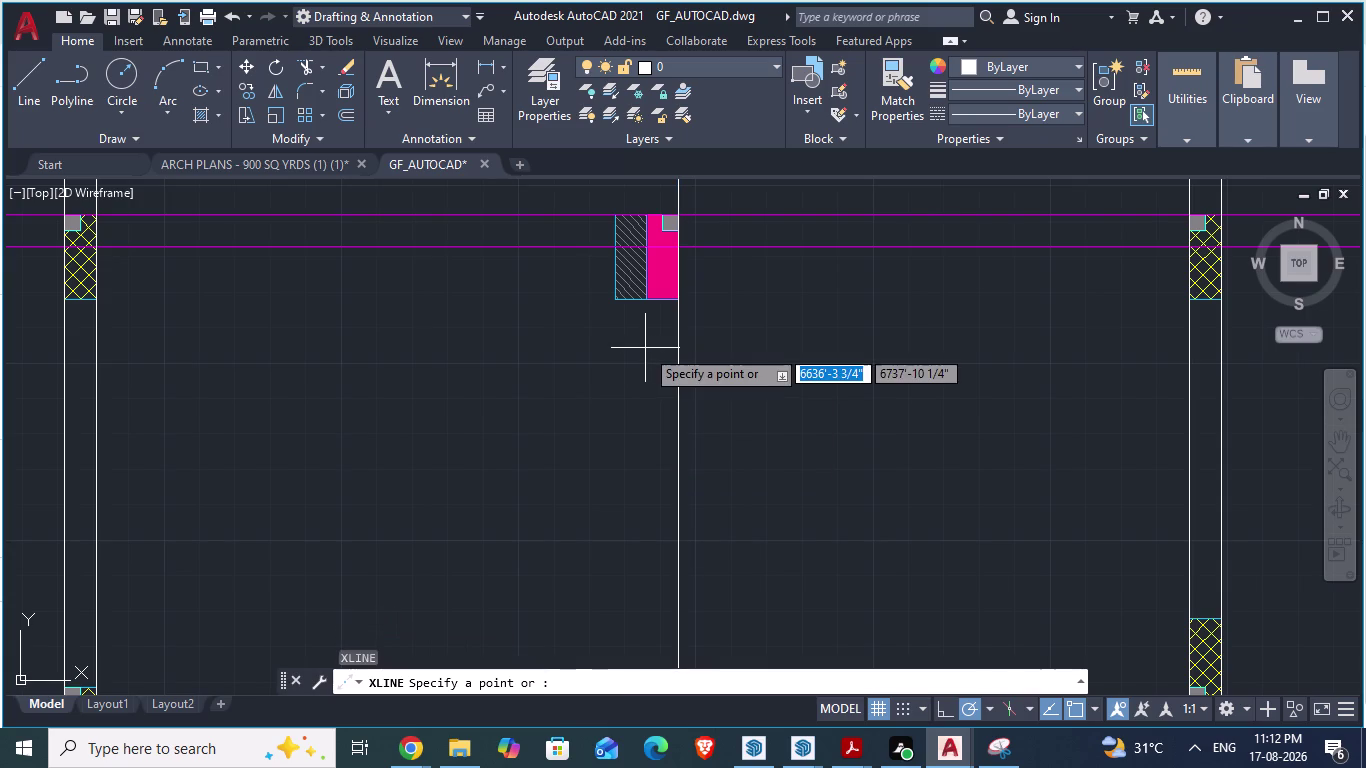
key(v)
key(Return)
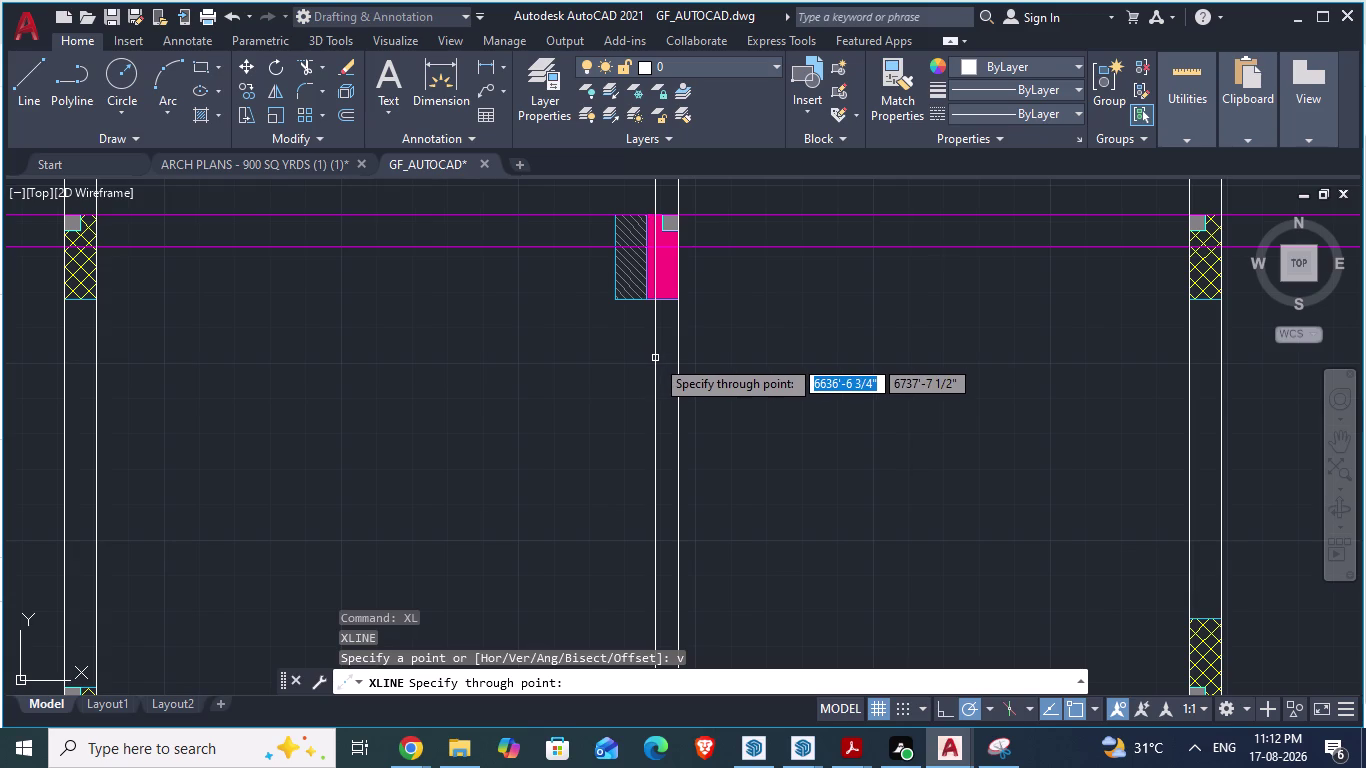
text(4.5)
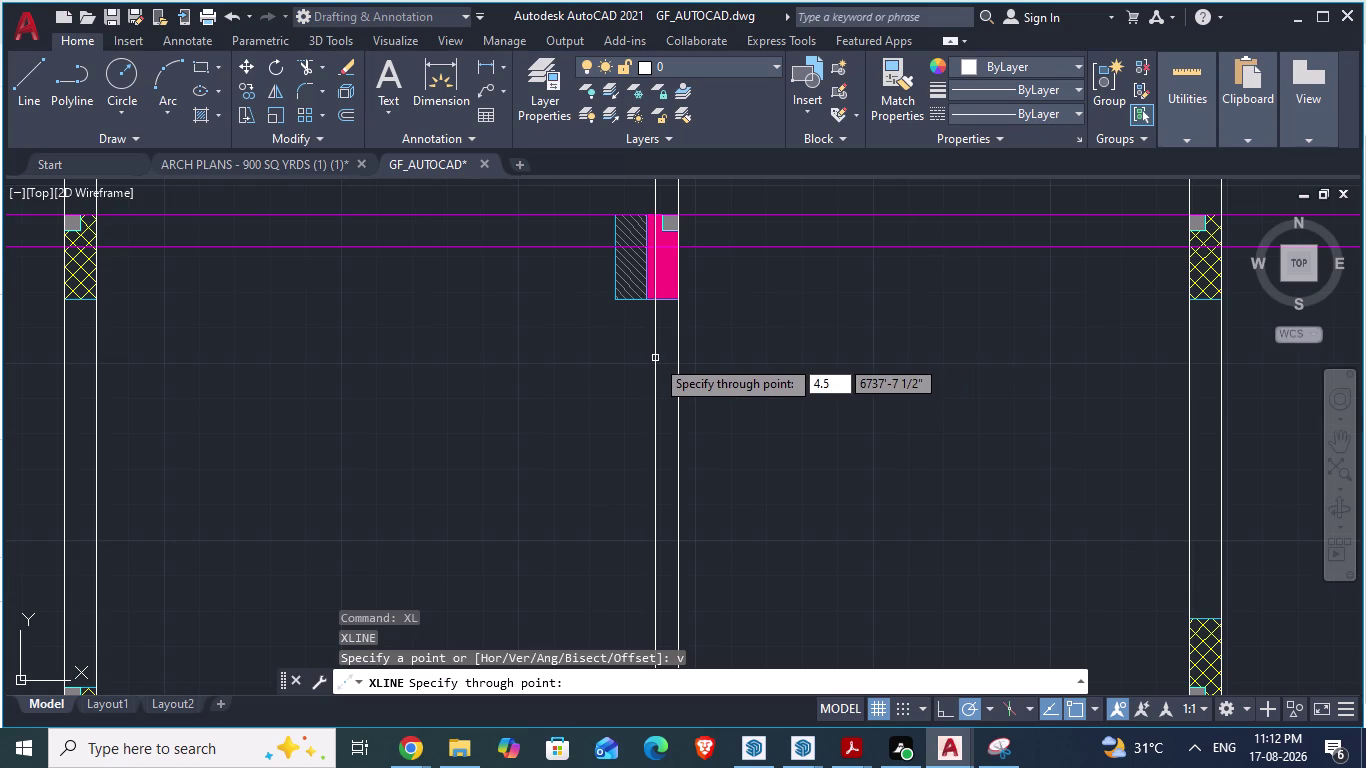
text(")
key(Return)
click(655, 358)
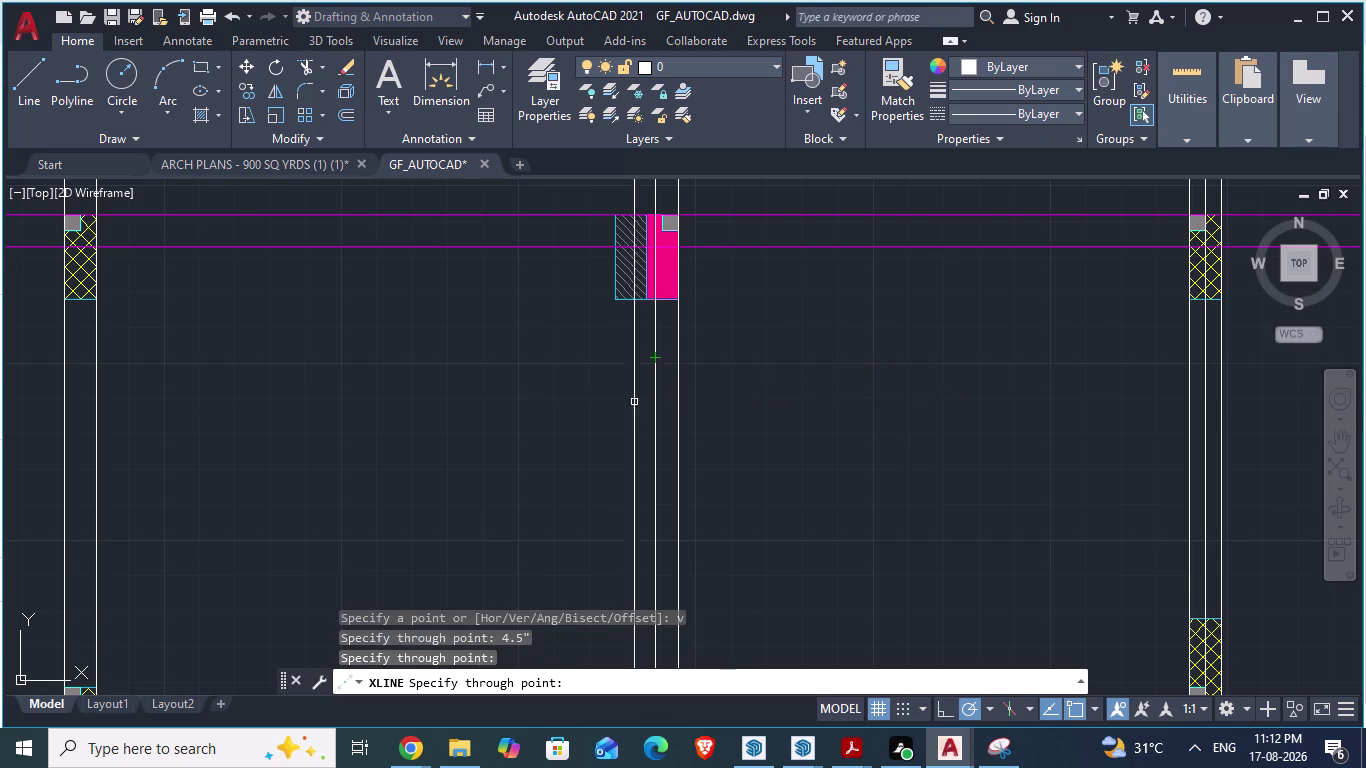
key(space)
Return to the architectural plans drawing.
scroll(down, 3)
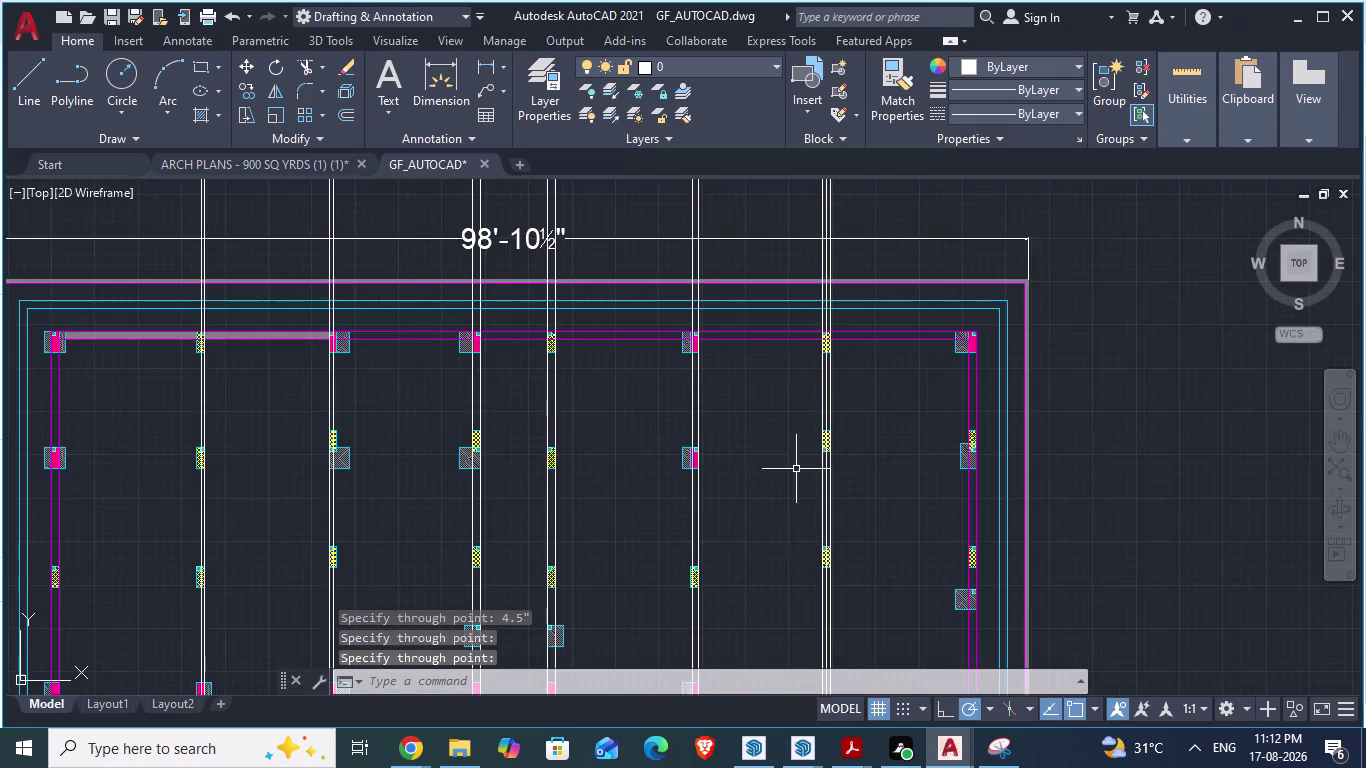
scroll(up, 3)
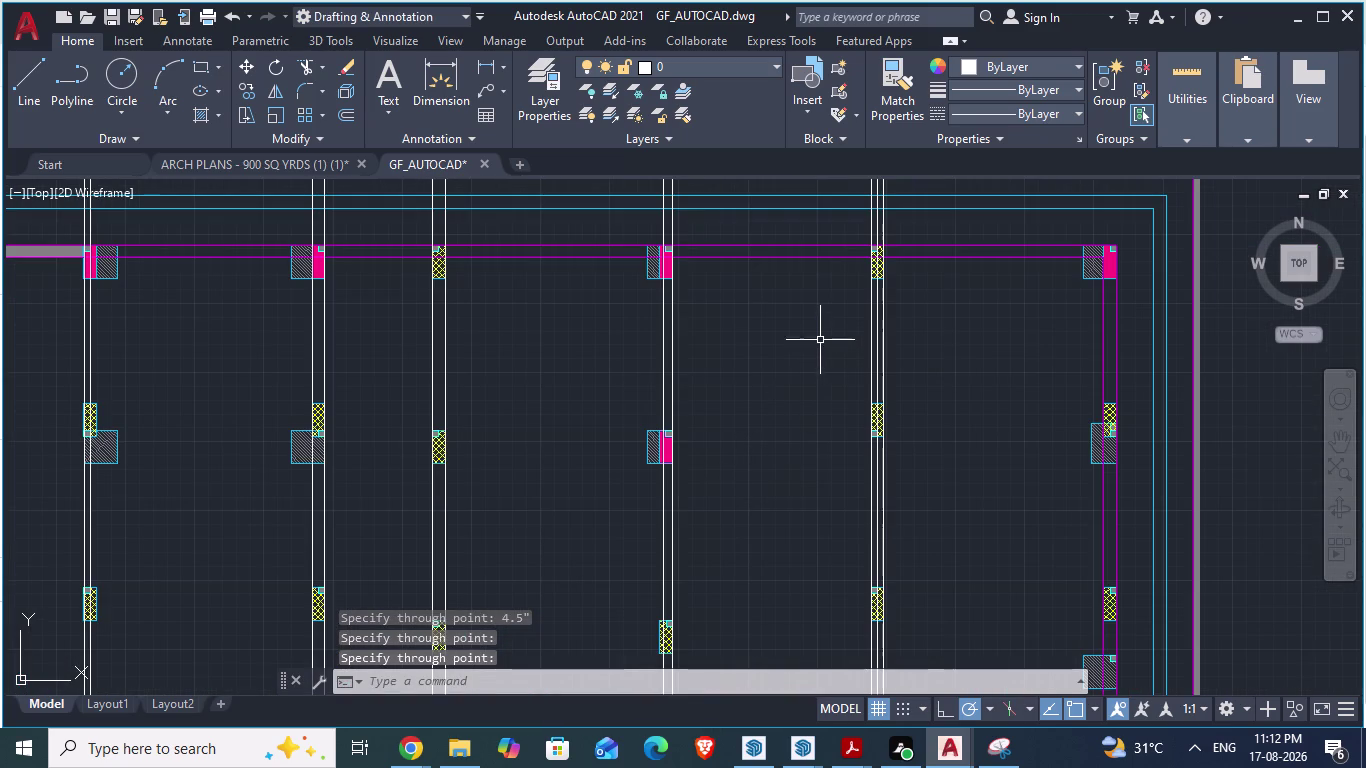
scroll(up, 3)
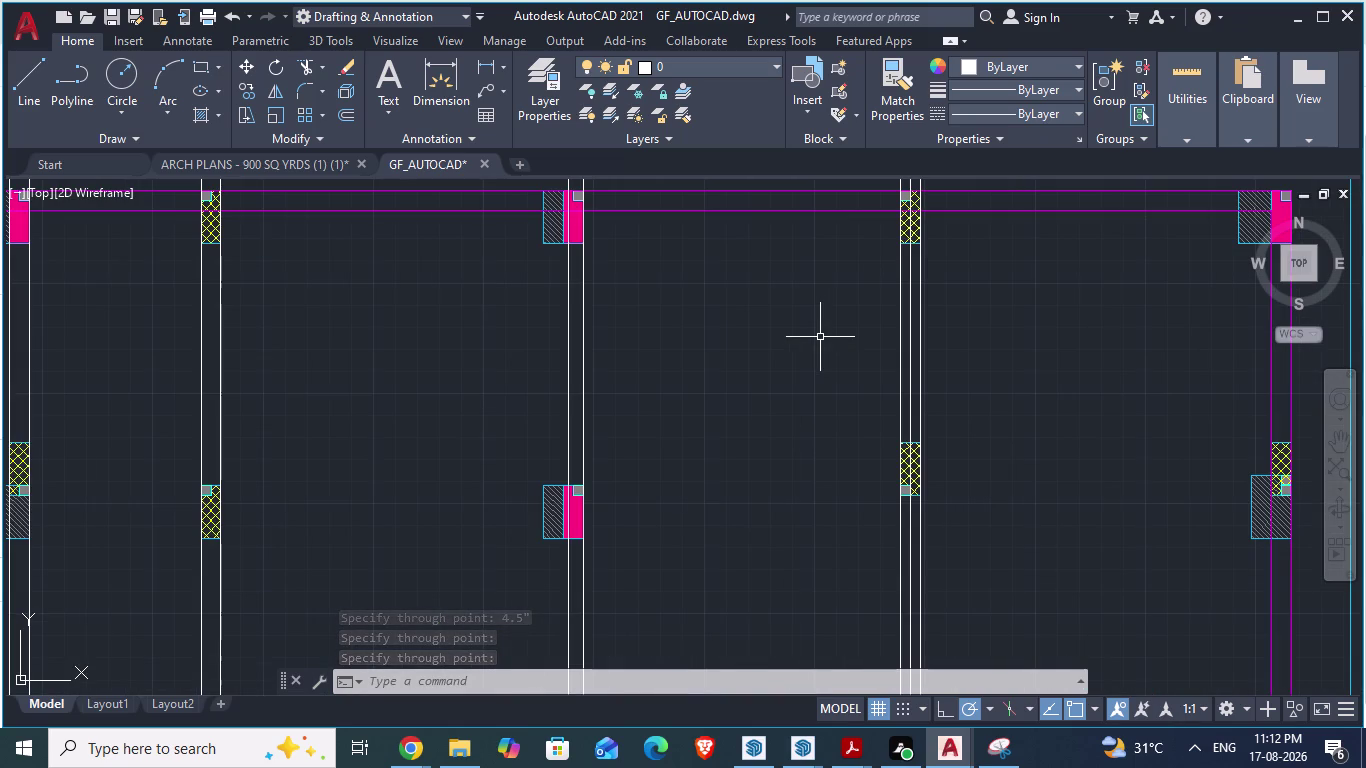
click(415, 168)
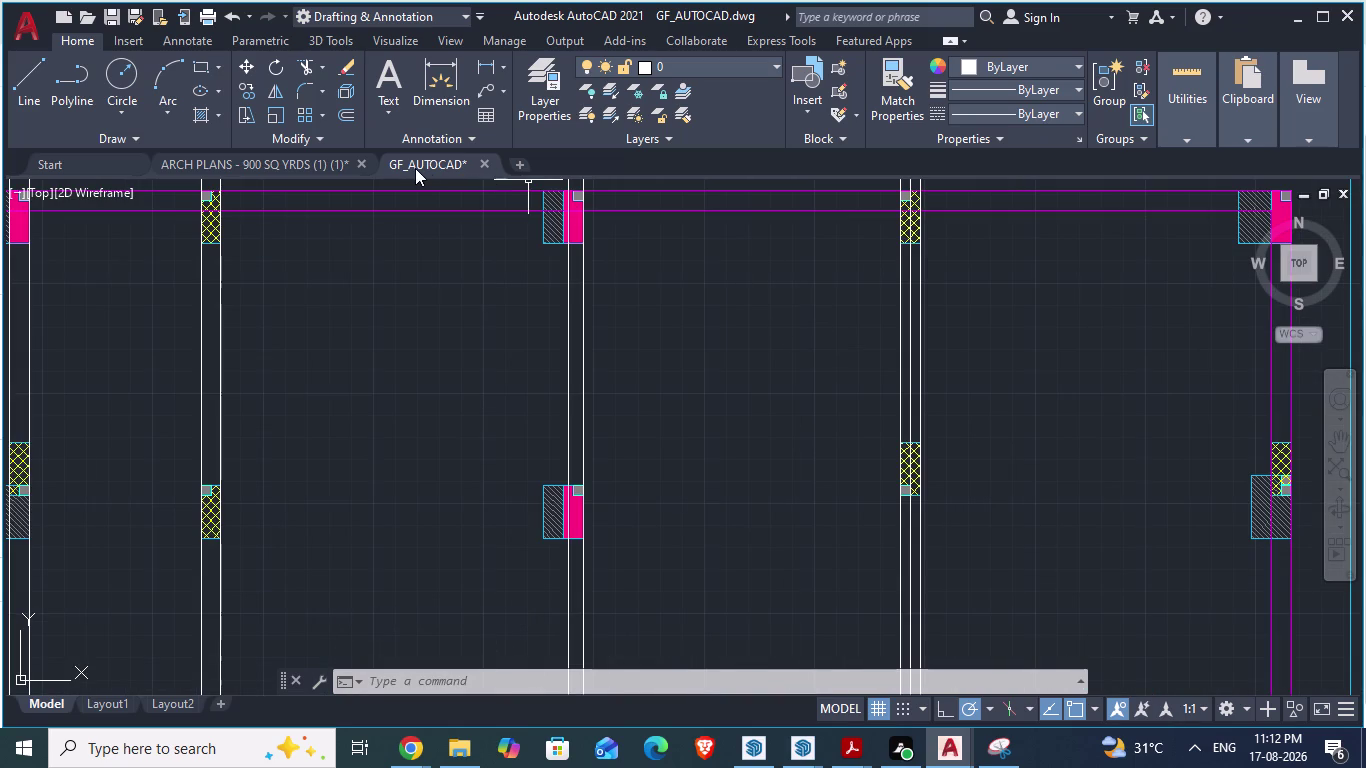
click(251, 165)
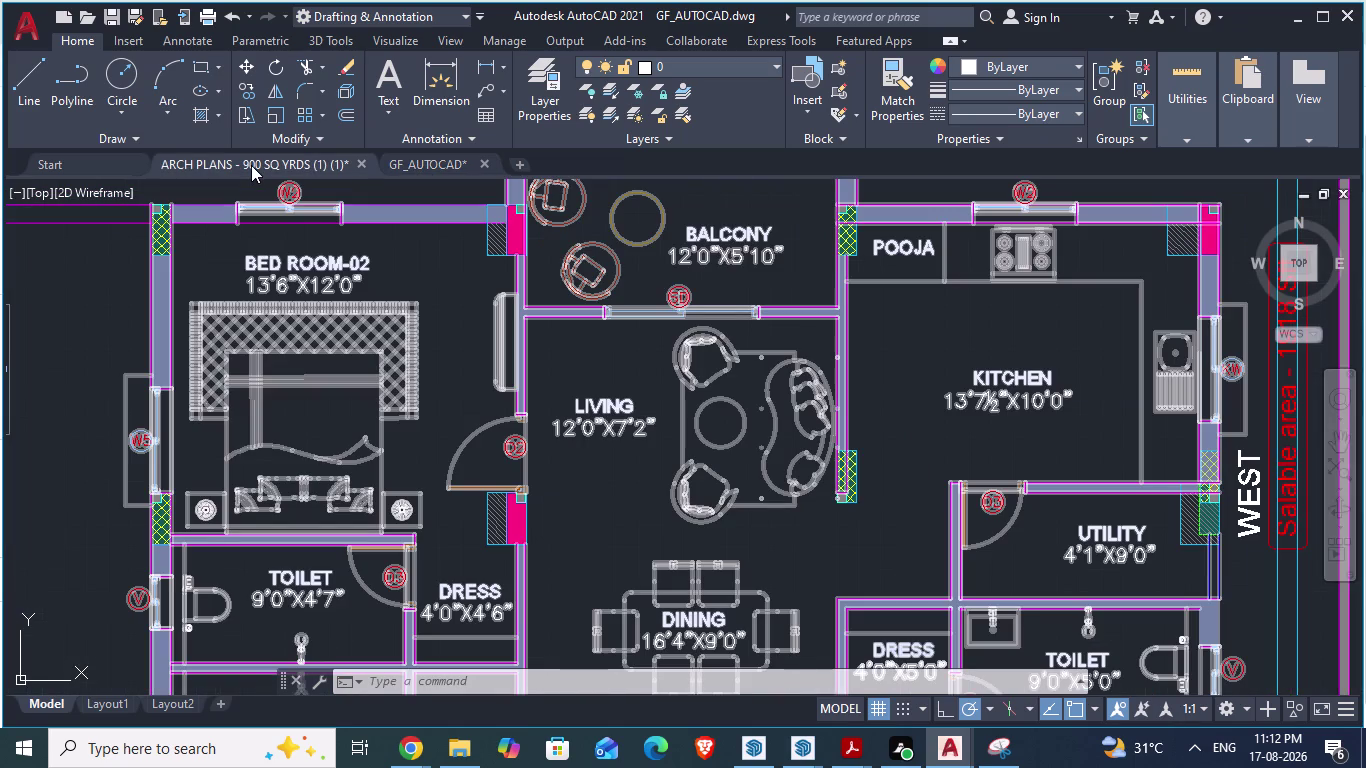
Zoom around the architectural plan to review the ground-floor flats, from balcony to bedrooms.
scroll(down, 3)
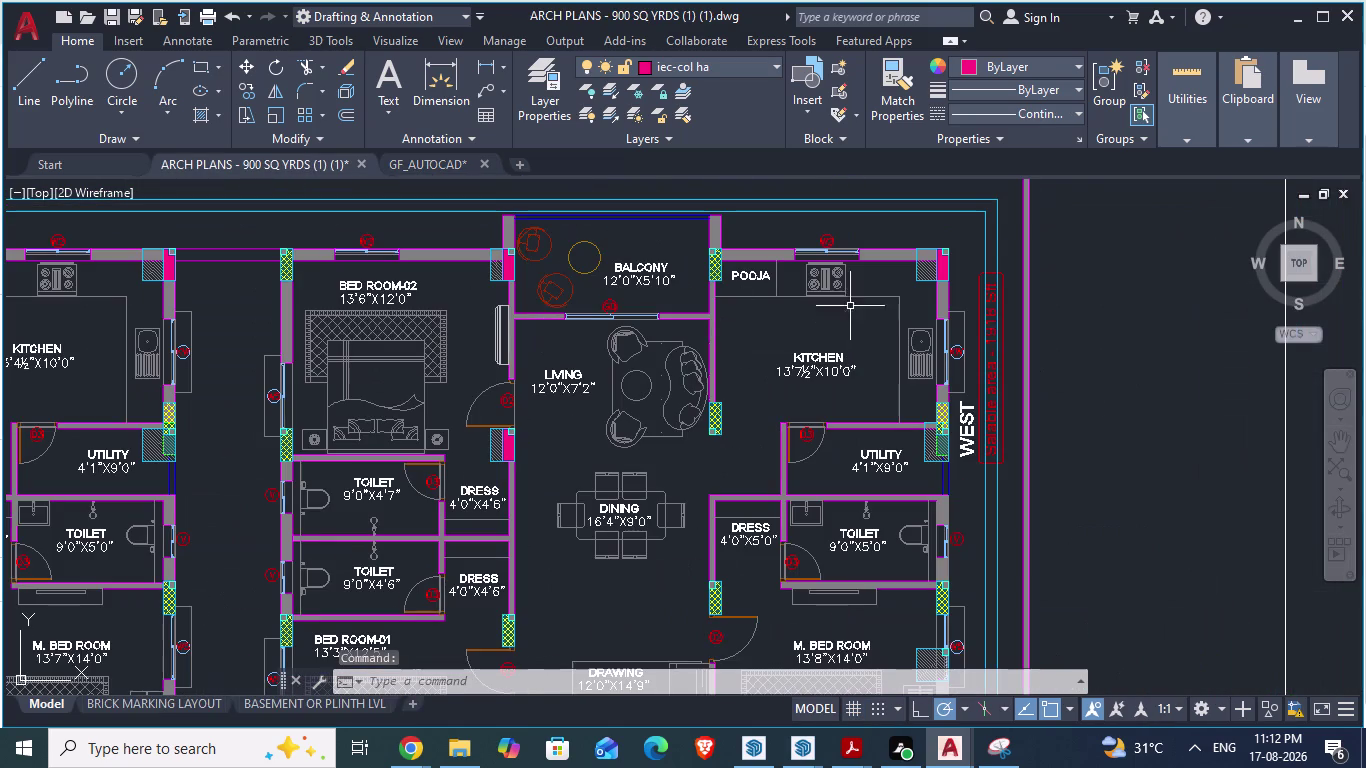
scroll(up, 3)
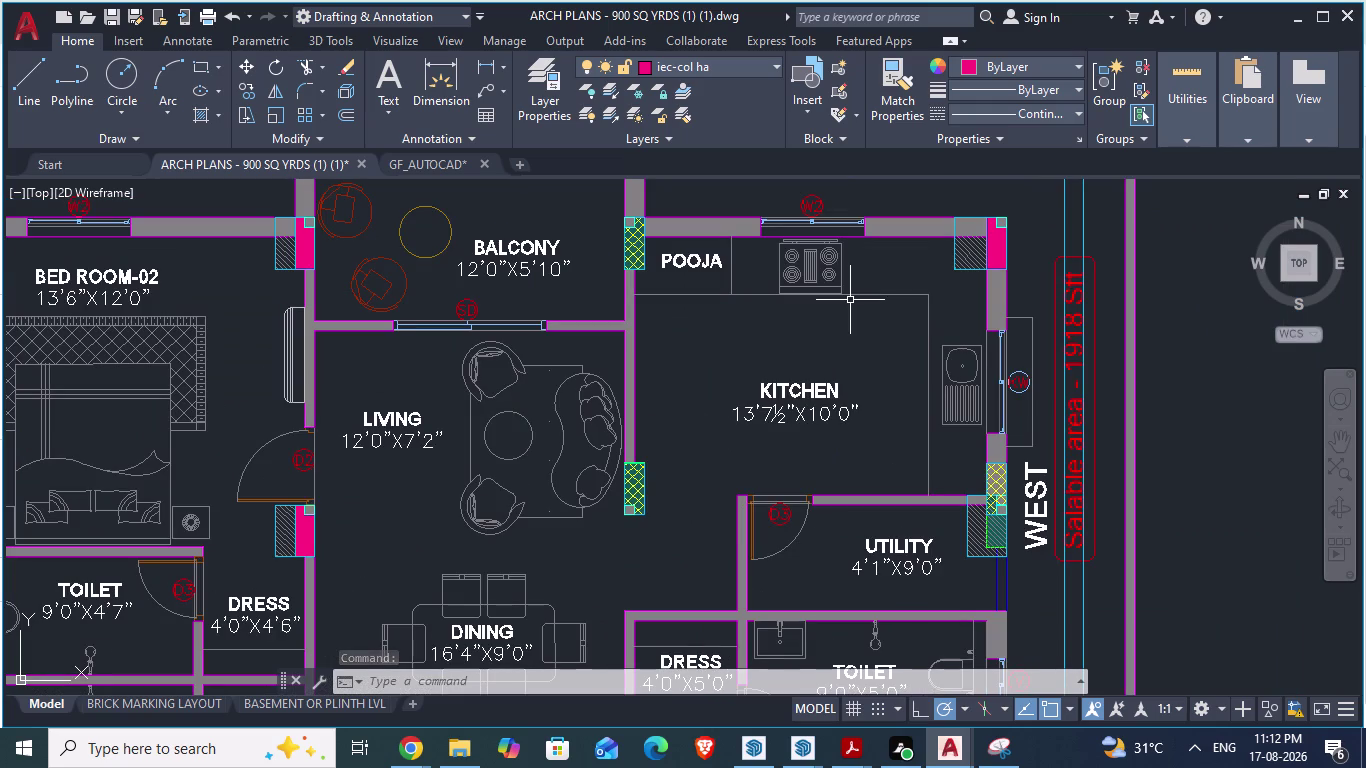
scroll(down, 3)
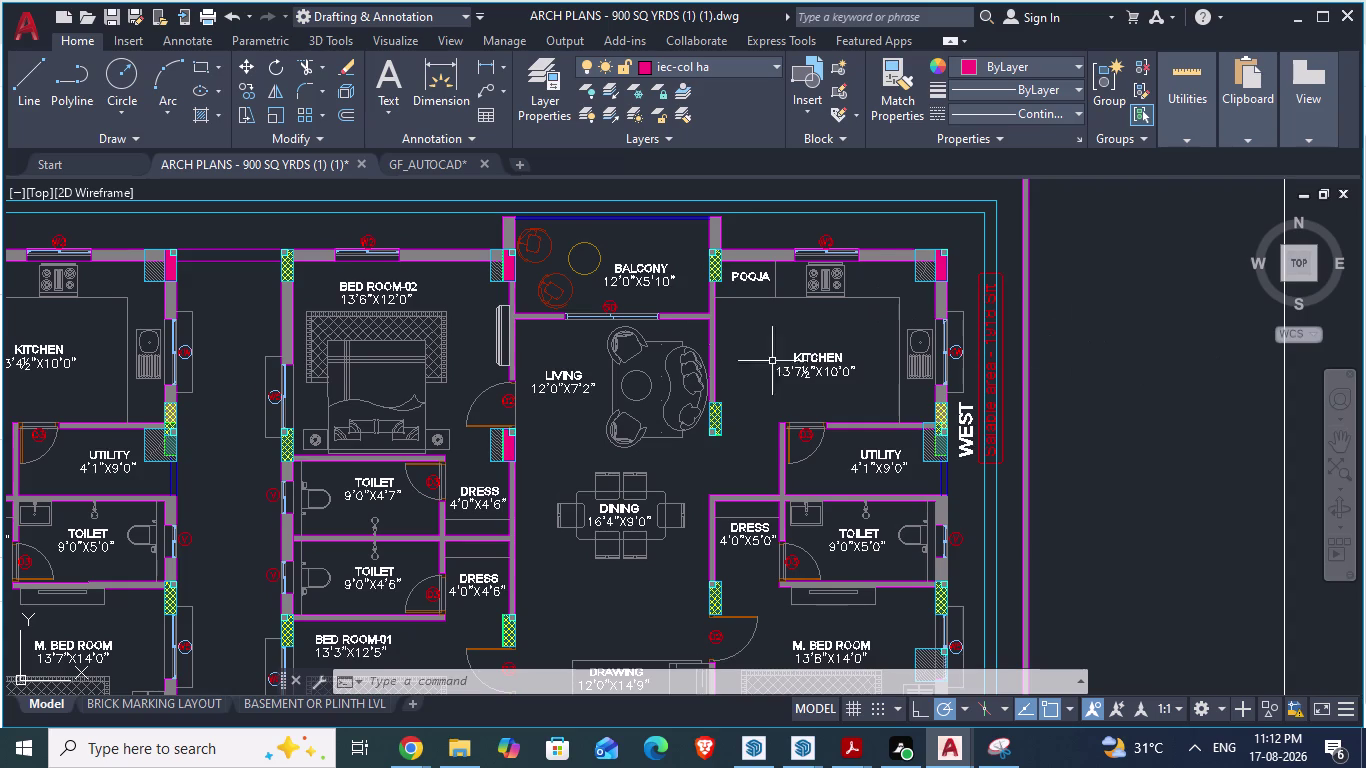
scroll(down, 3)
scroll(up, 3)
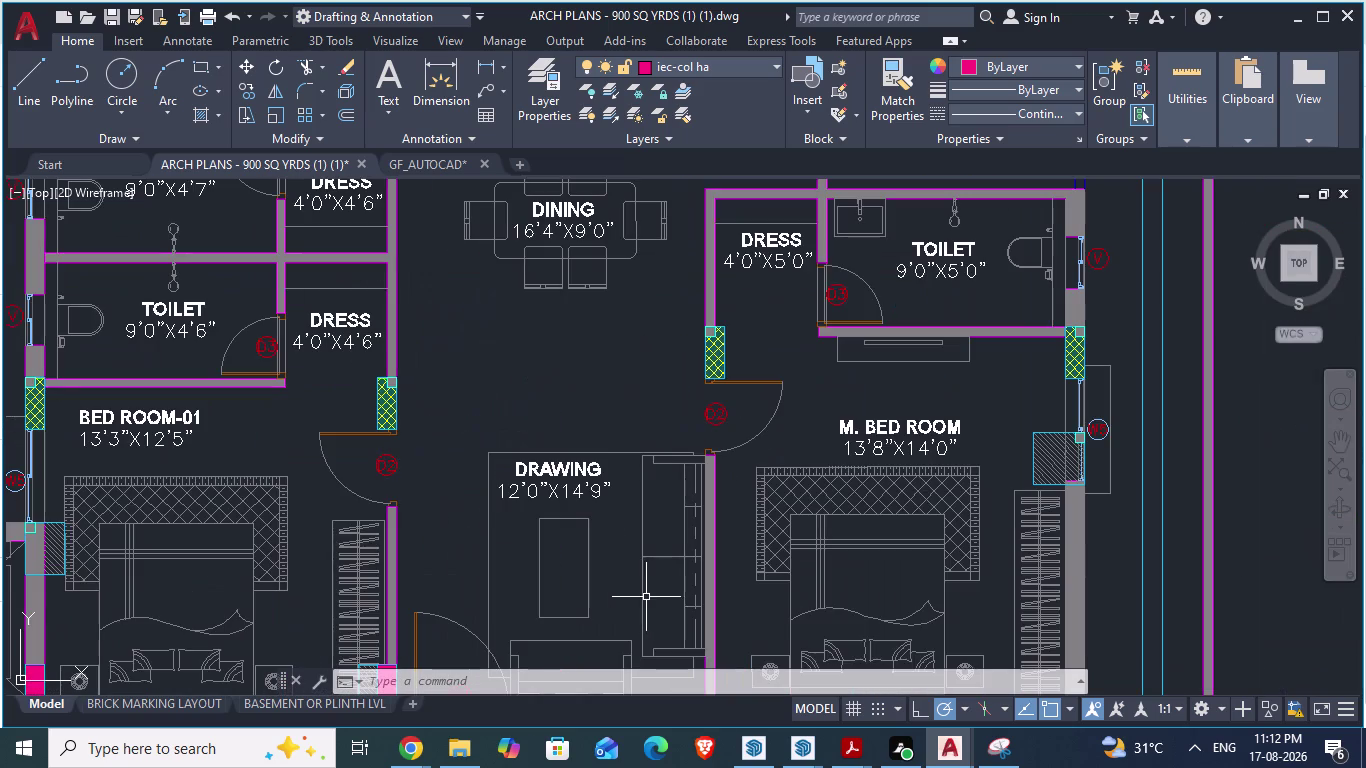
scroll(up, 3)
scroll(down, 3)
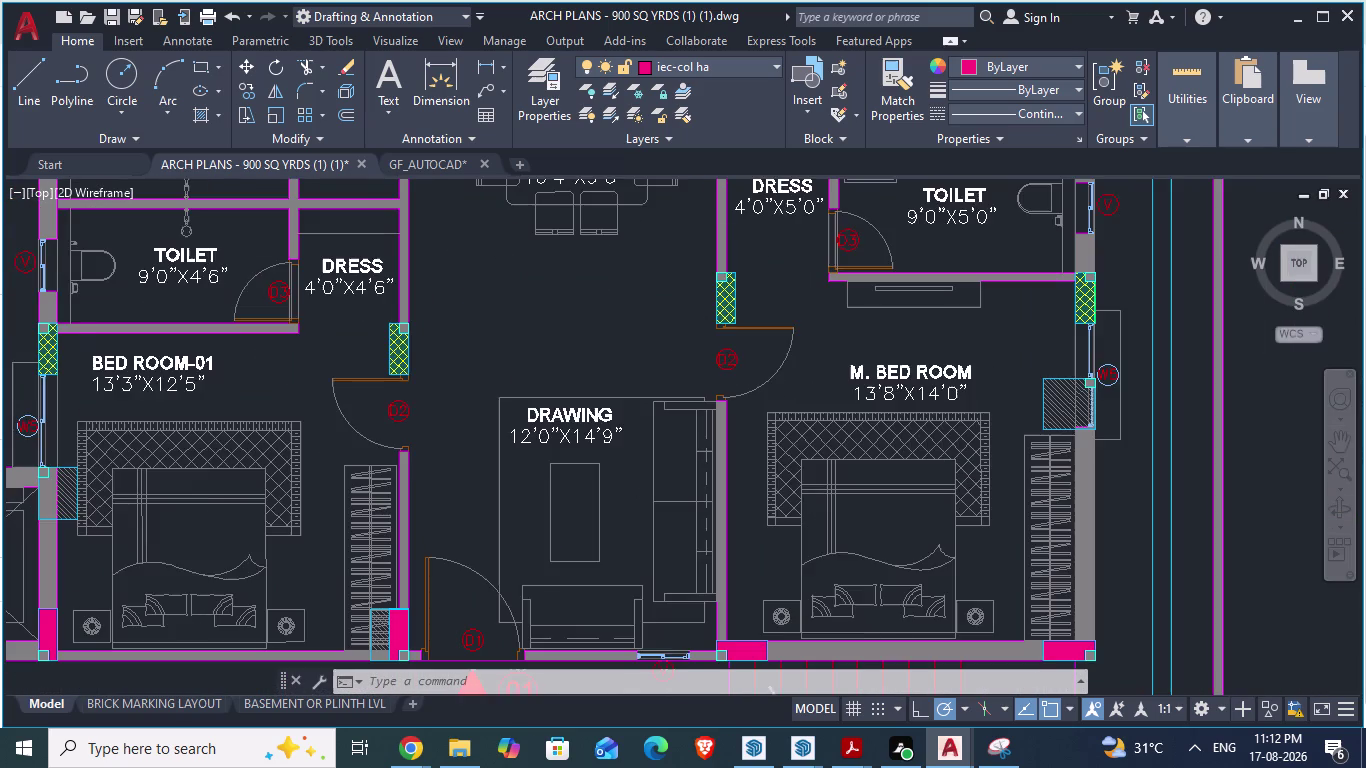
scroll(down, 3)
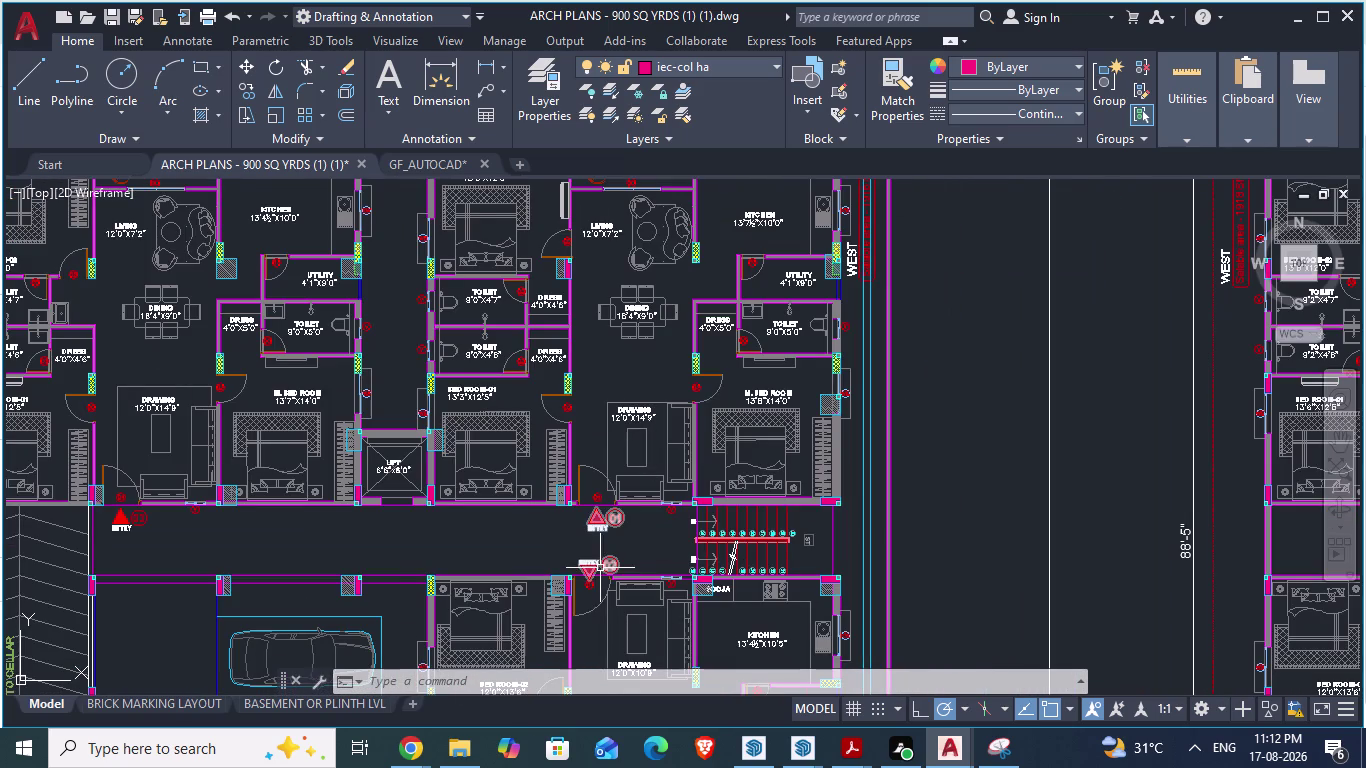
scroll(up, 3)
scroll(down, 3)
scroll(down, 3)
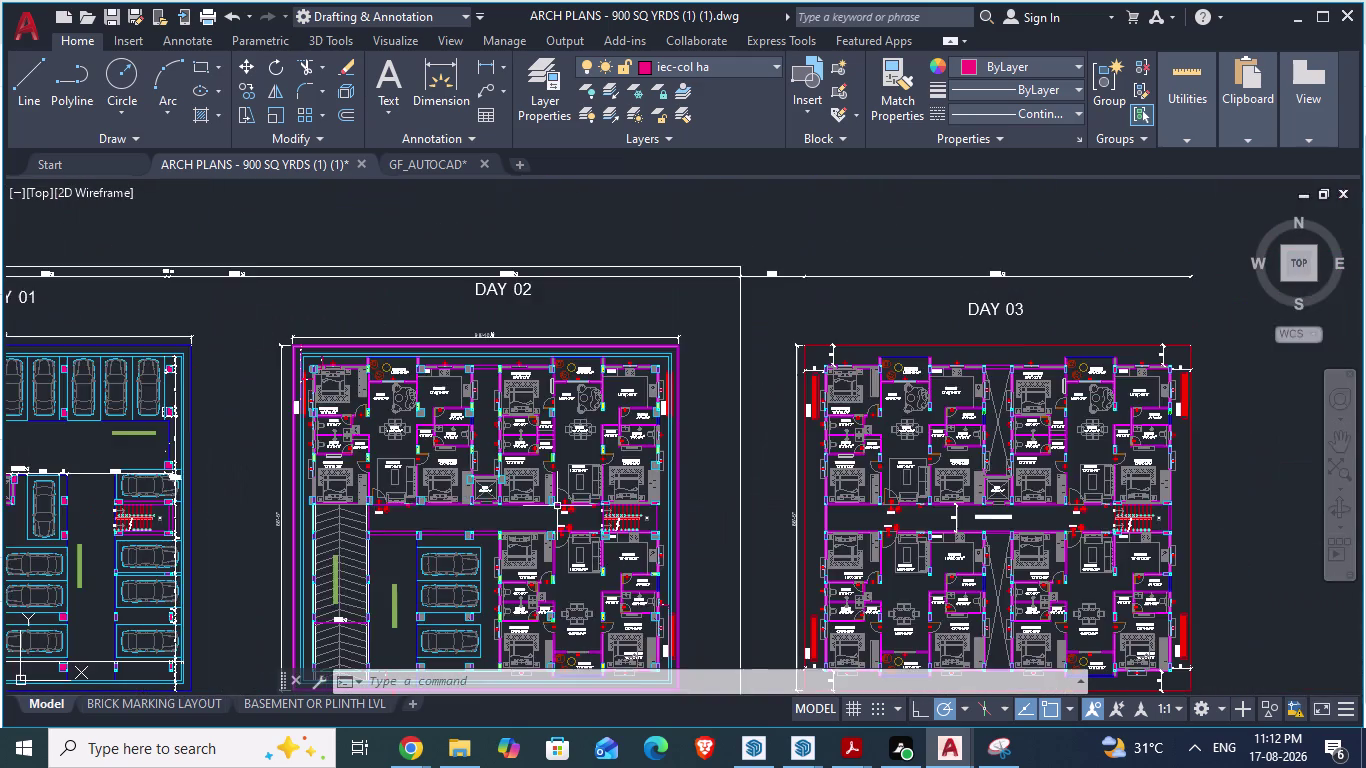
scroll(up, 3)
scroll(up, 3)
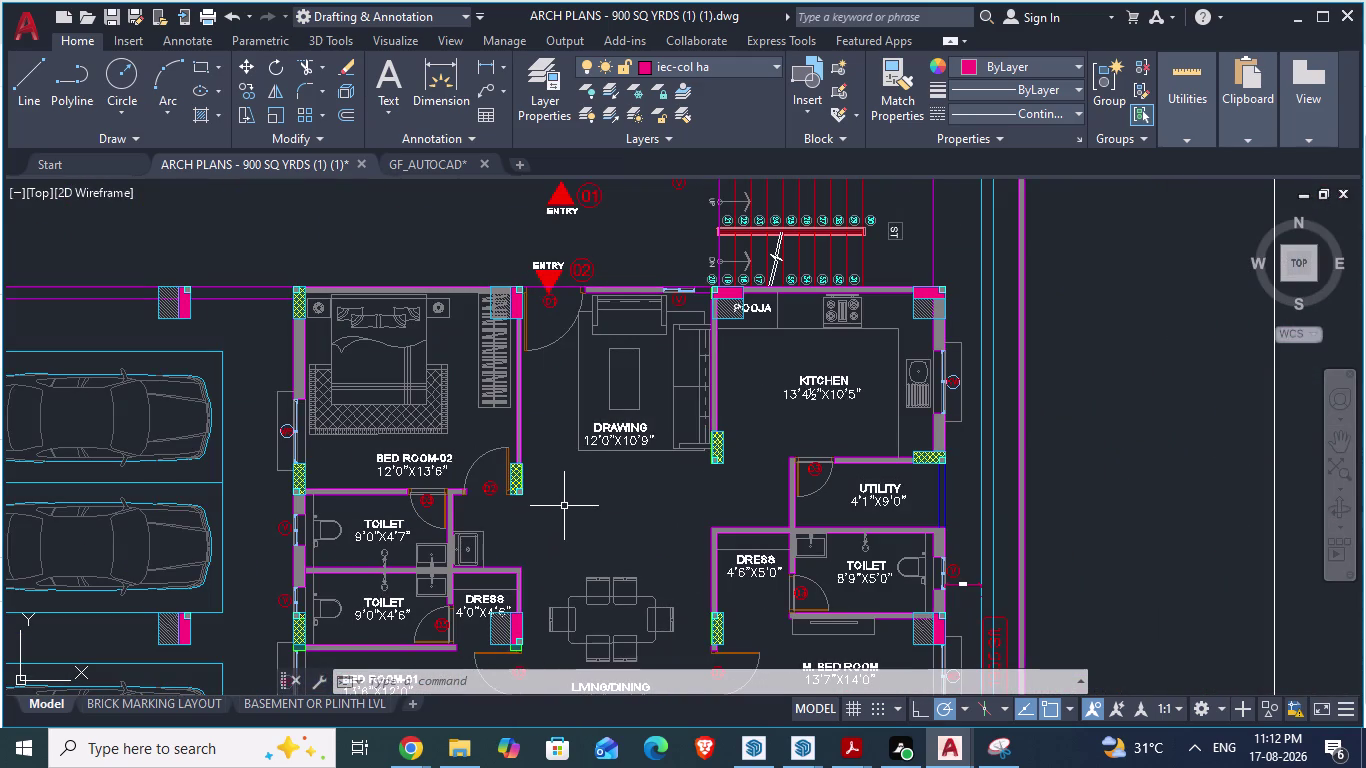
scroll(down, 3)
scroll(up, 3)
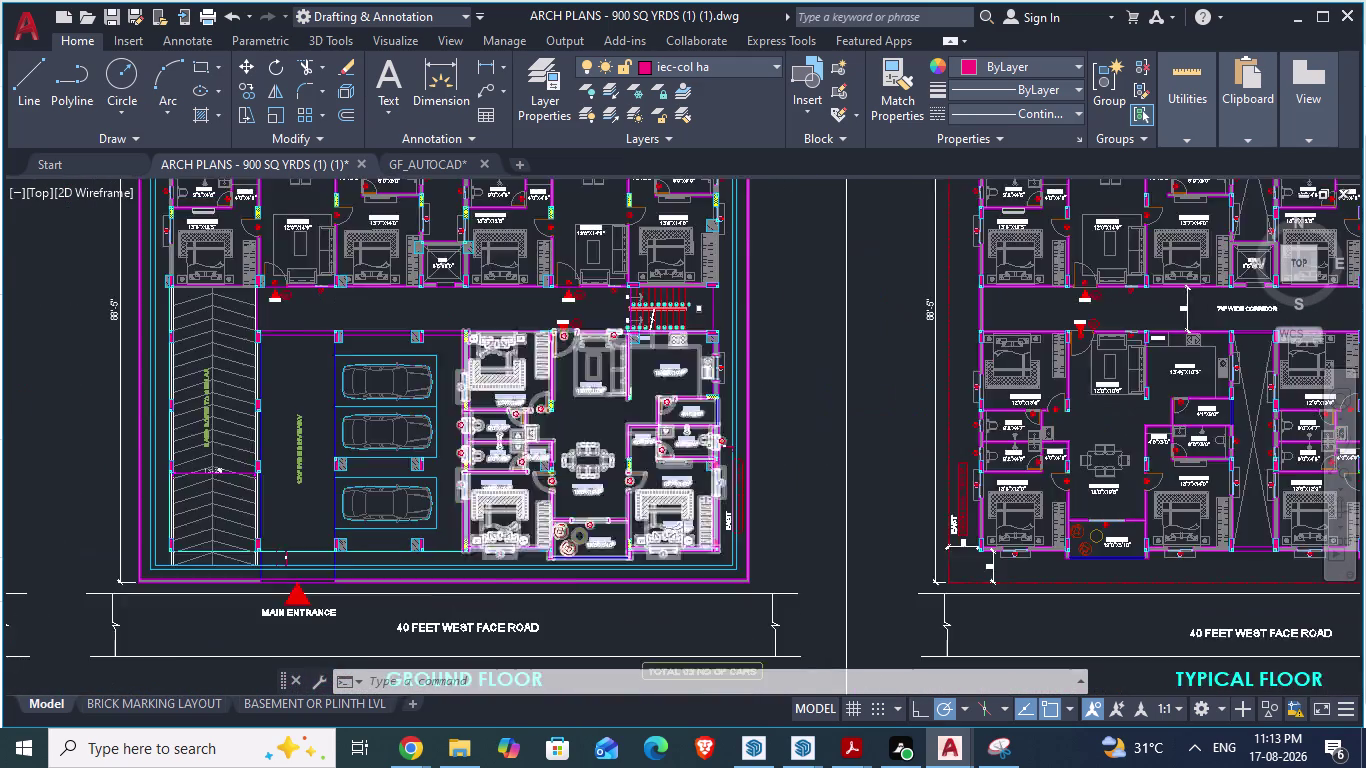
scroll(up, 3)
scroll(down, 3)
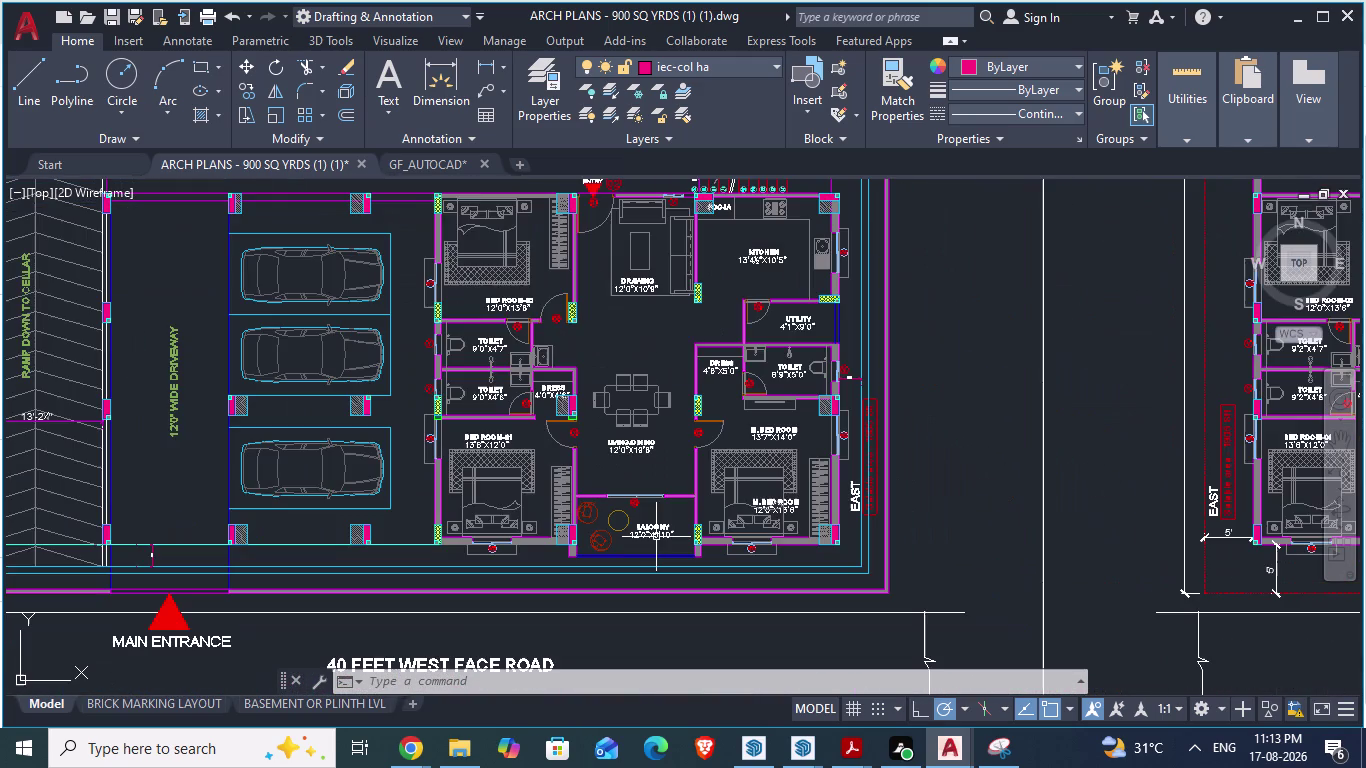